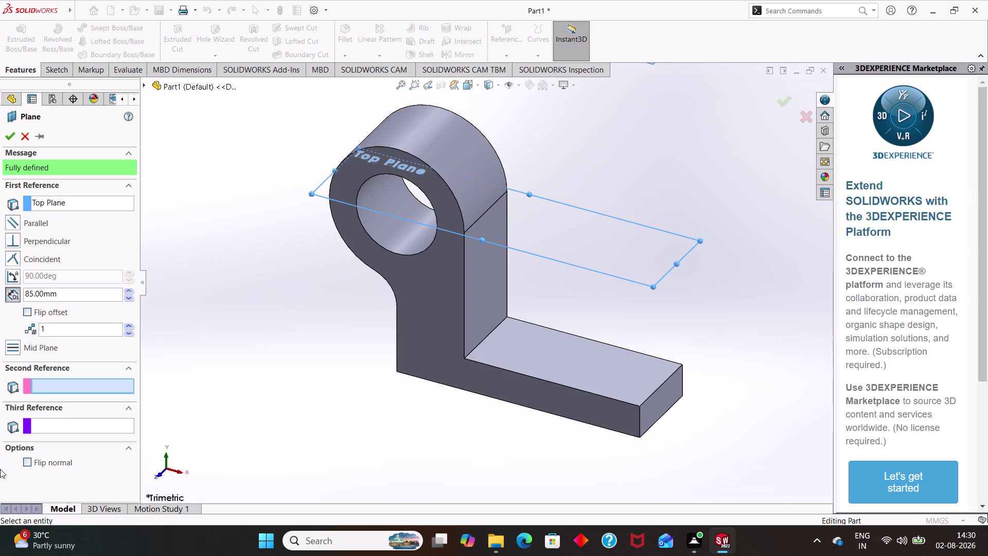
Try the Mid Plane option for the new reference plane.
click(97, 425)
click(93, 385)
scroll(down, 3)
scroll(down, 3)
scroll(up, 3)
click(10, 346)
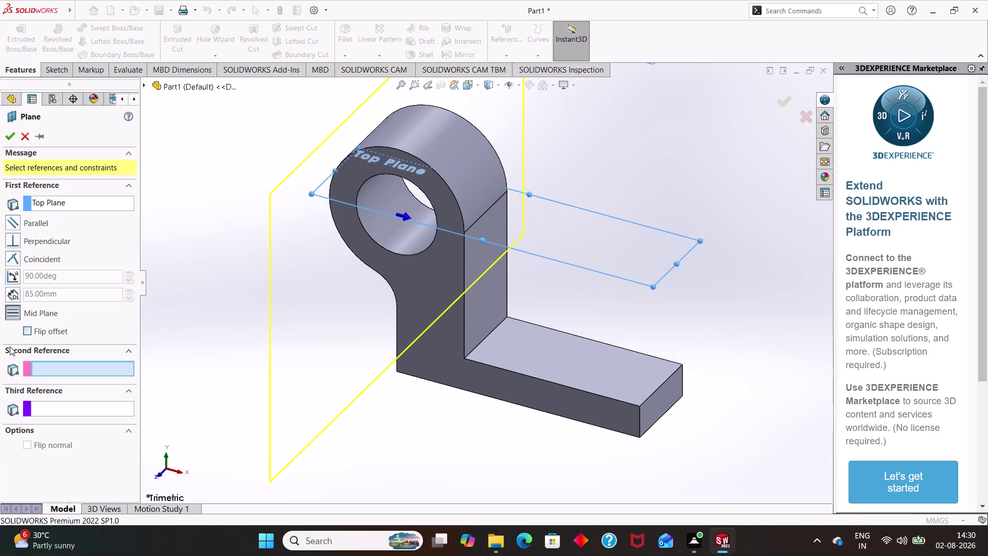
Cancel the plane and return to the FeatureManager tree.
click(88, 321)
click(24, 134)
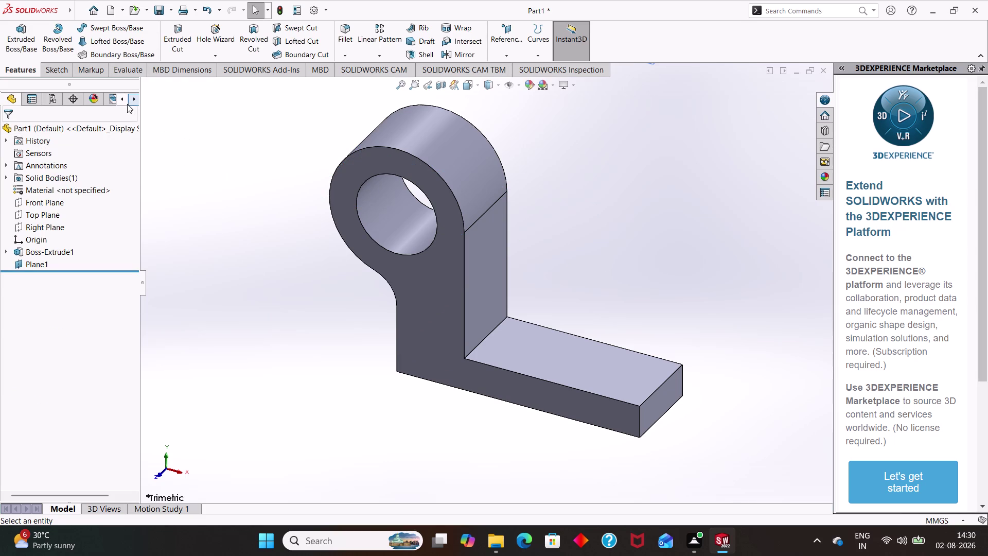
click(59, 210)
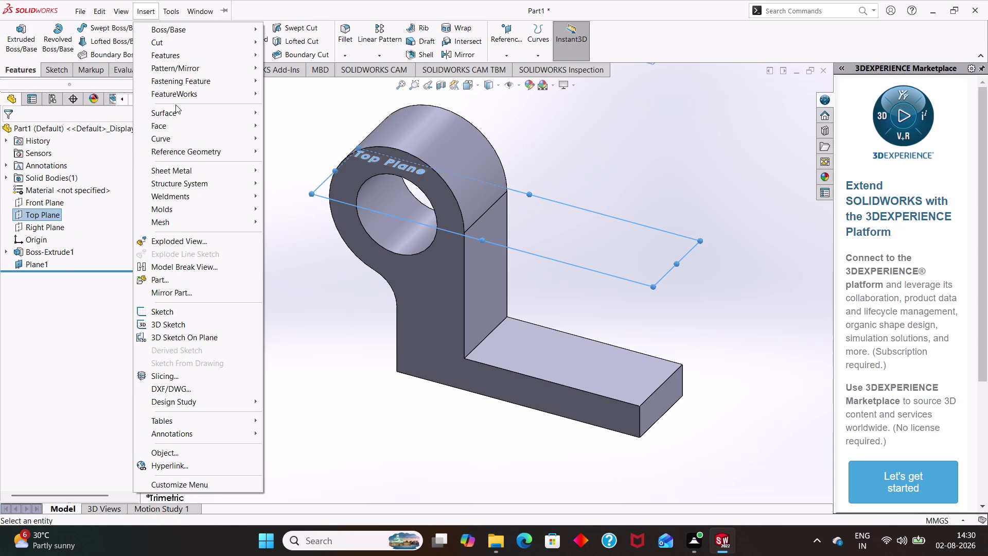
click(192, 150)
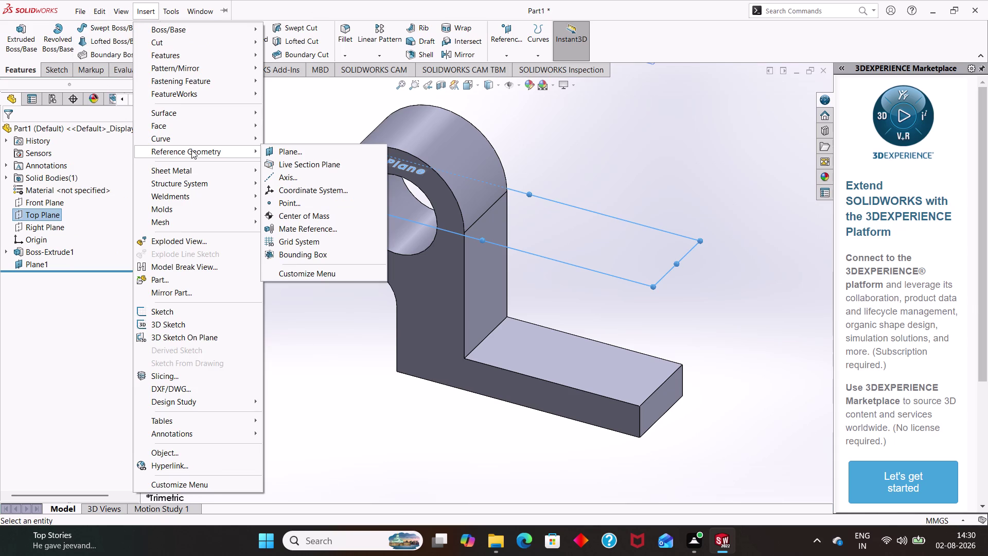
click(287, 149)
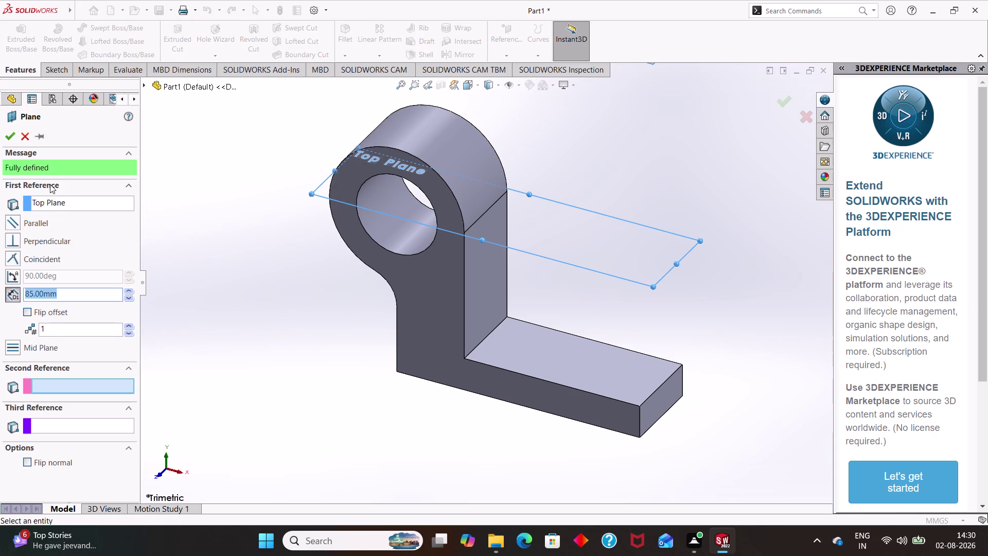
click(51, 203)
click(79, 202)
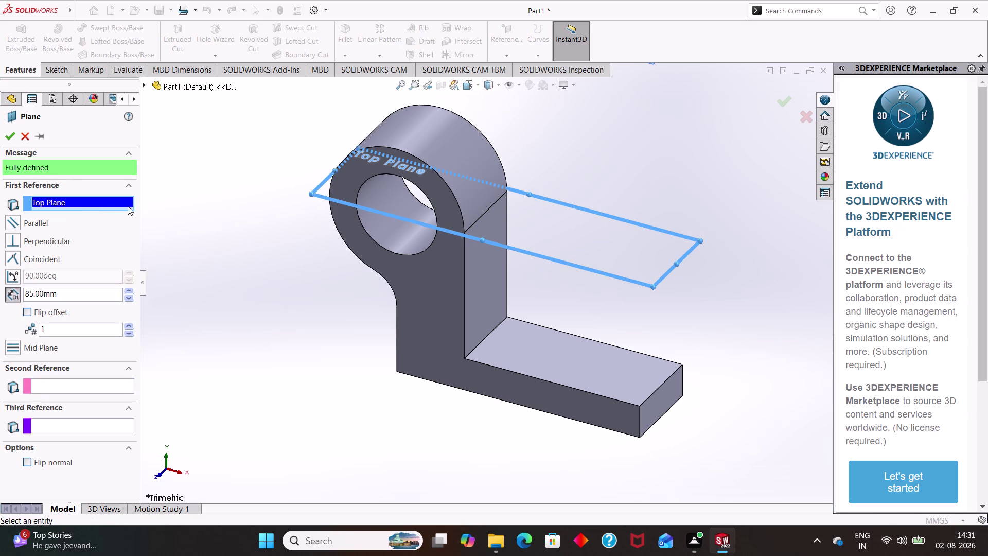
click(125, 212)
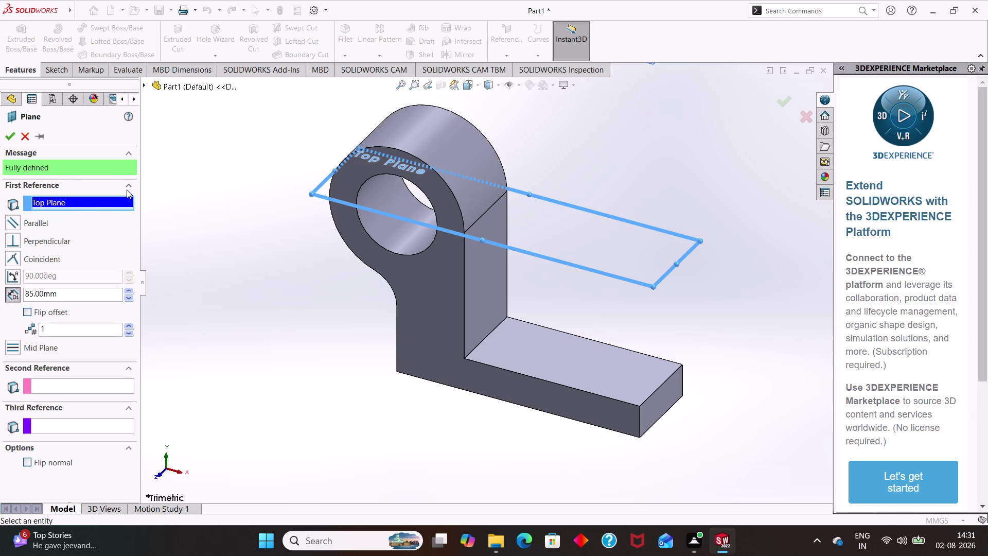
click(127, 190)
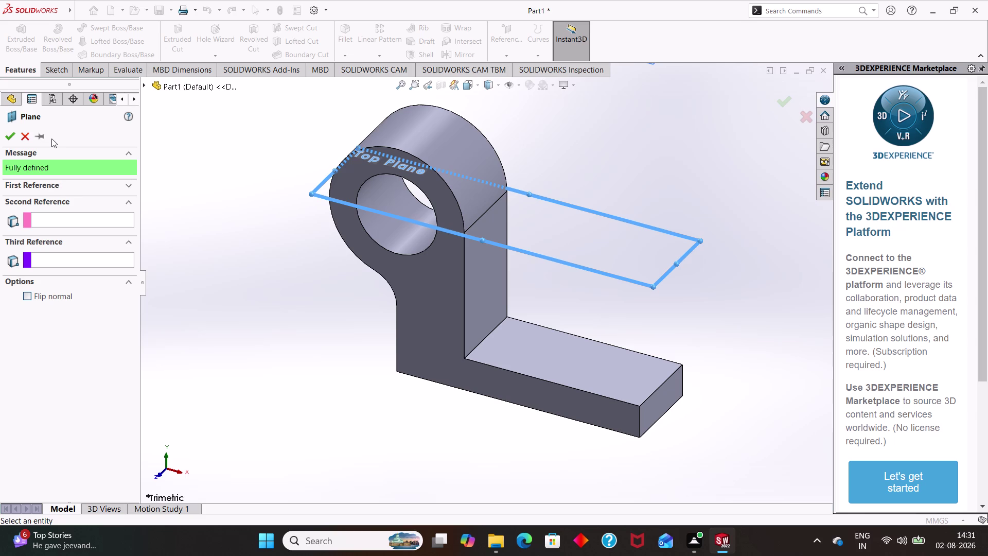
key(ctrl+z)
key(ctrl+z)
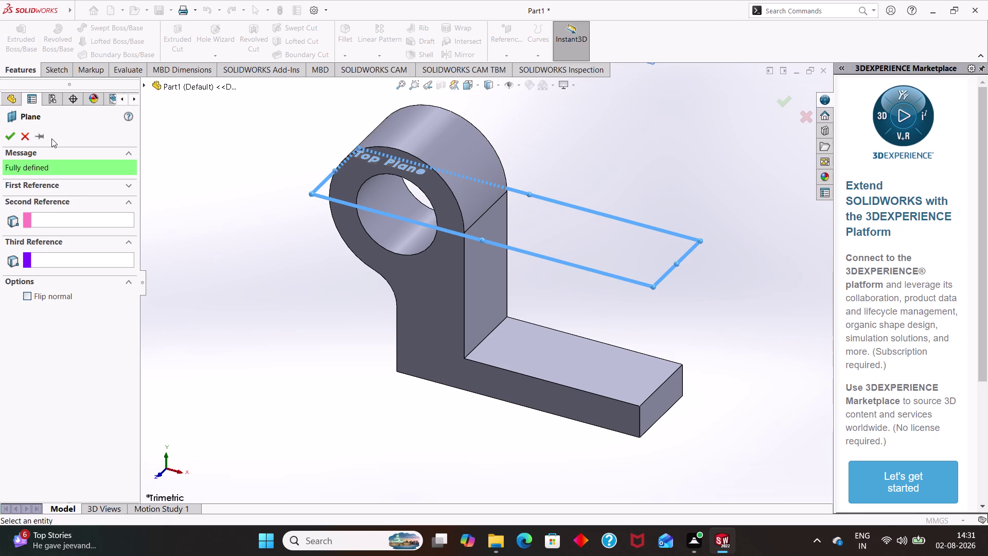
click(43, 138)
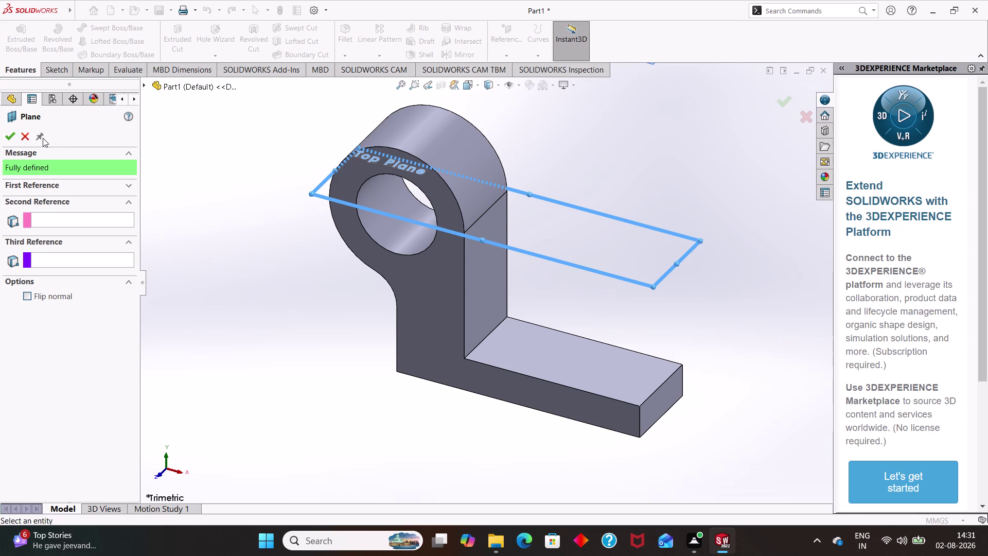
click(42, 138)
click(20, 135)
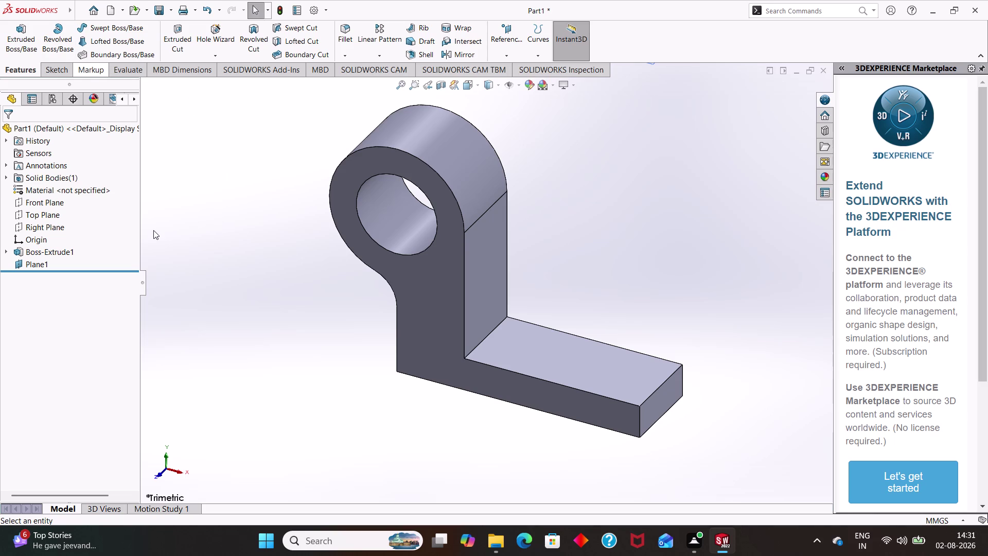
click(45, 211)
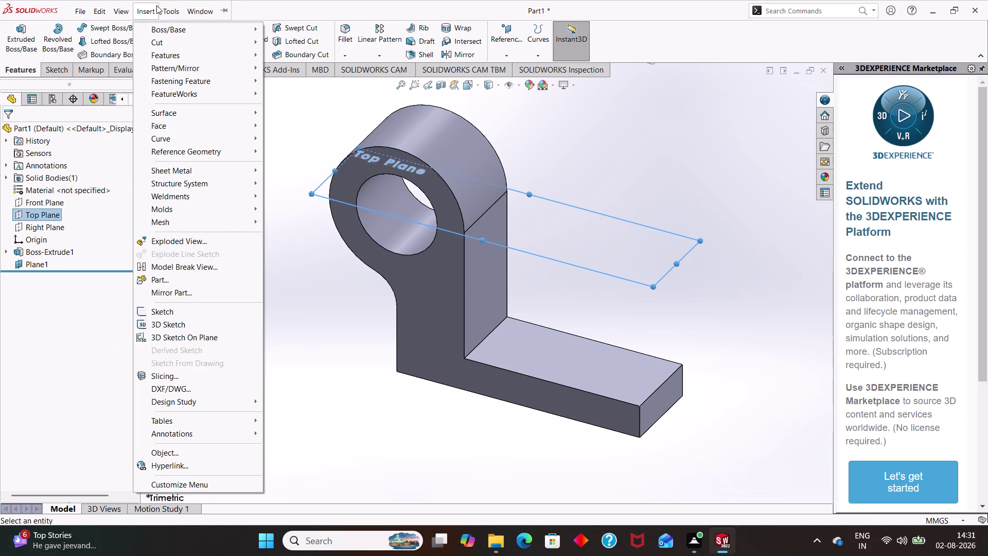
Start a new reference plane off Top Plane and step its offset down to 75 mm.
click(149, 10)
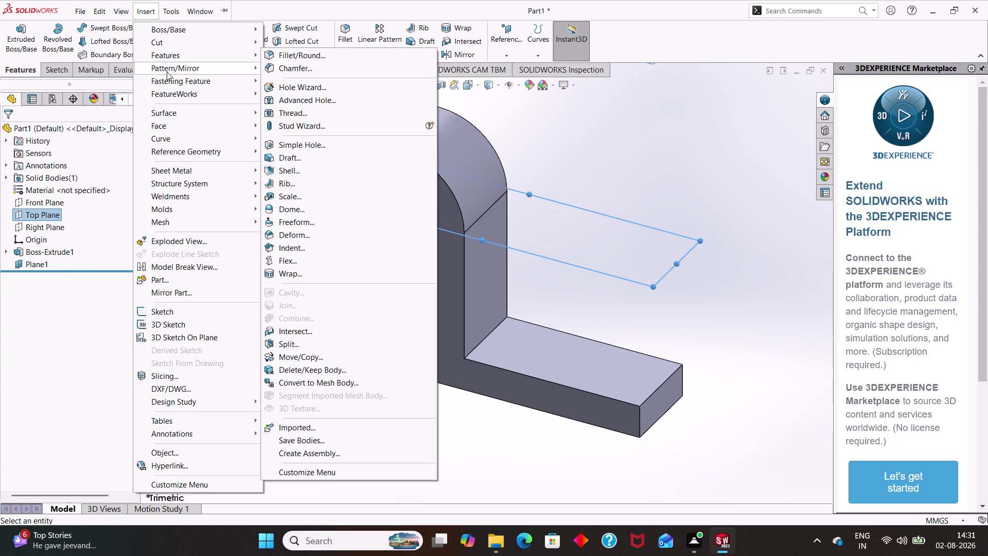
click(180, 153)
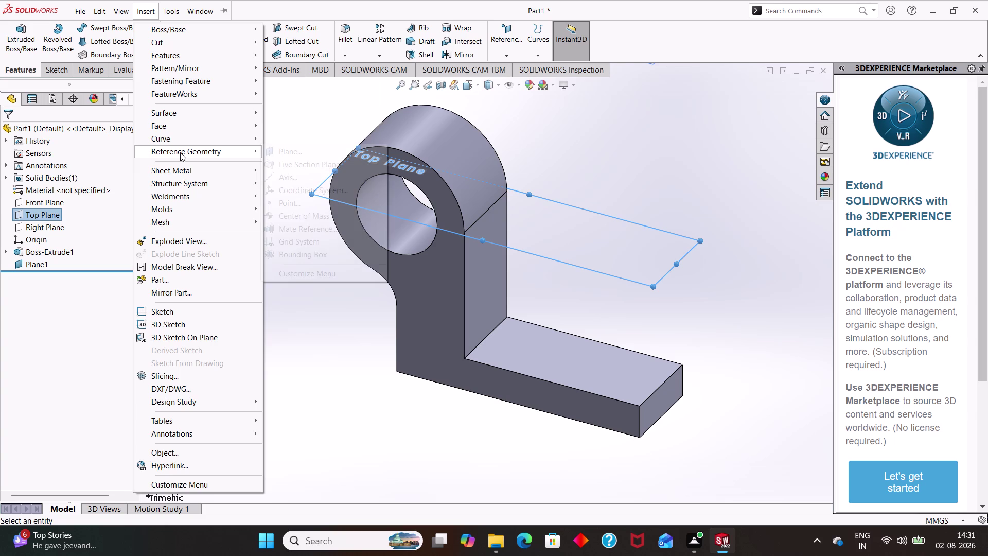
click(218, 151)
click(289, 149)
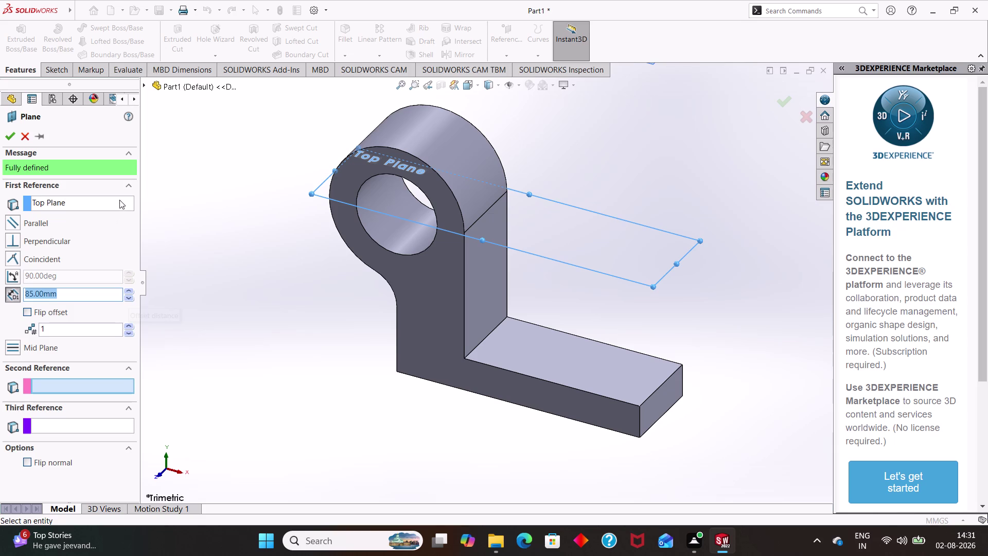
click(128, 300)
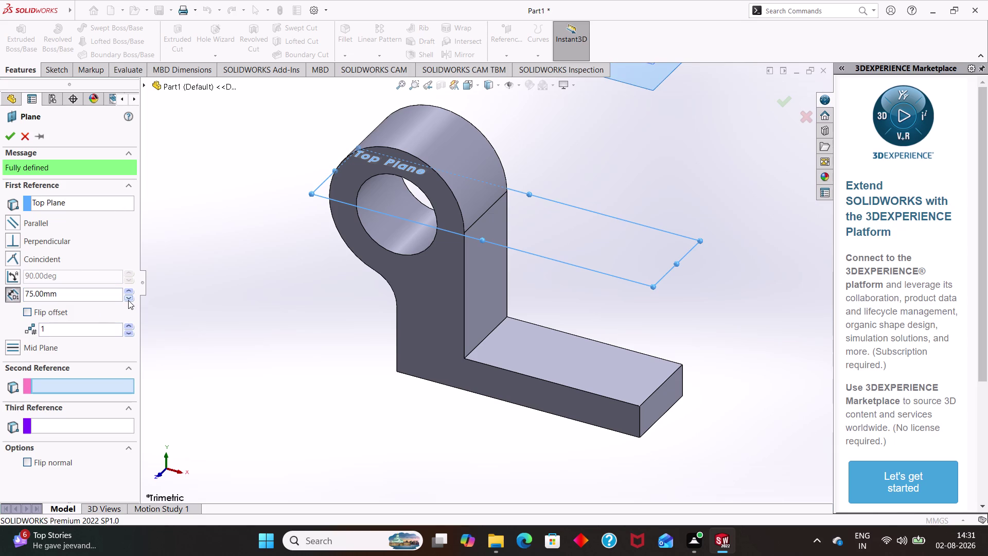
Step the plane offset down to 5 mm and select the distance value.
click(128, 300)
click(128, 300)
triple_click(128, 300)
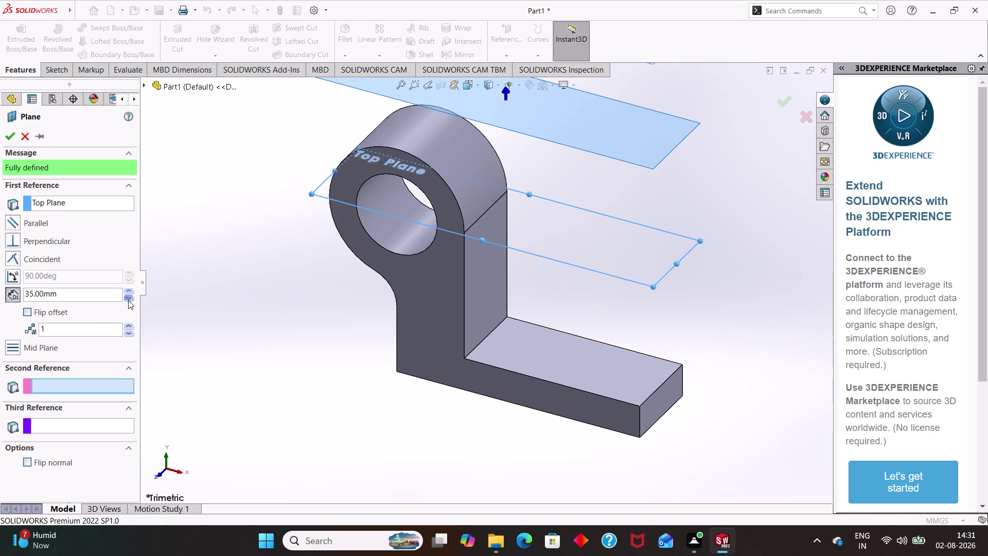
triple_click(128, 300)
triple_click(128, 300)
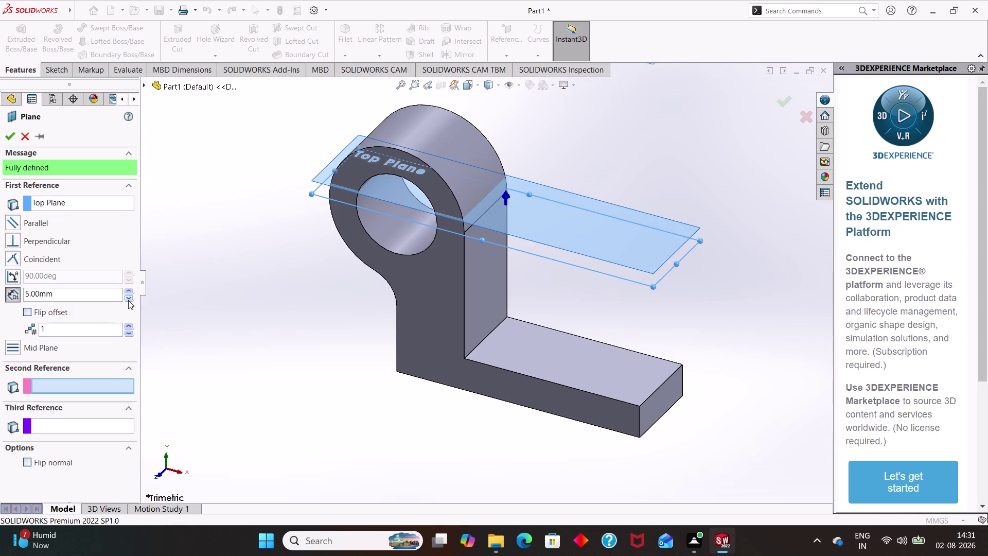
click(128, 300)
click(128, 299)
click(11, 293)
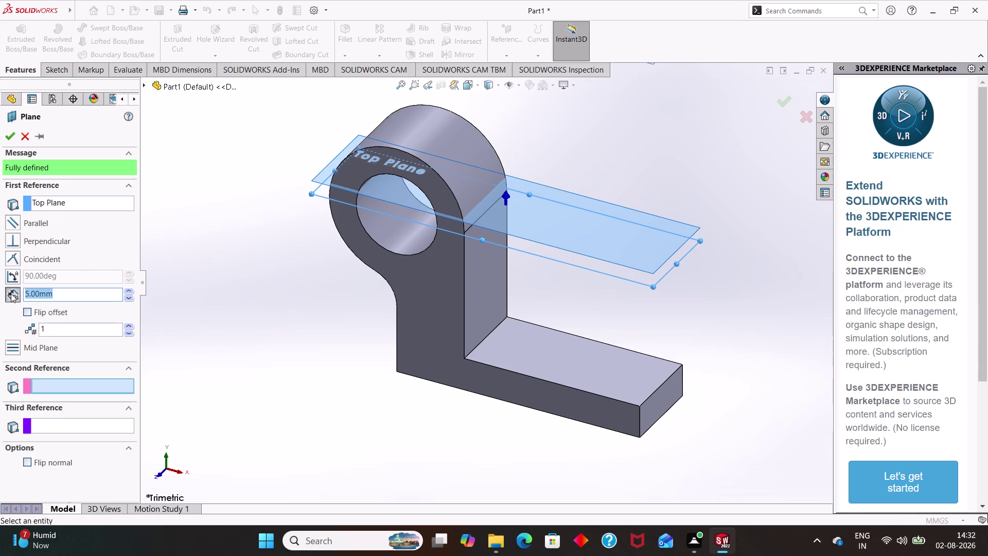
click(129, 299)
triple_click(129, 290)
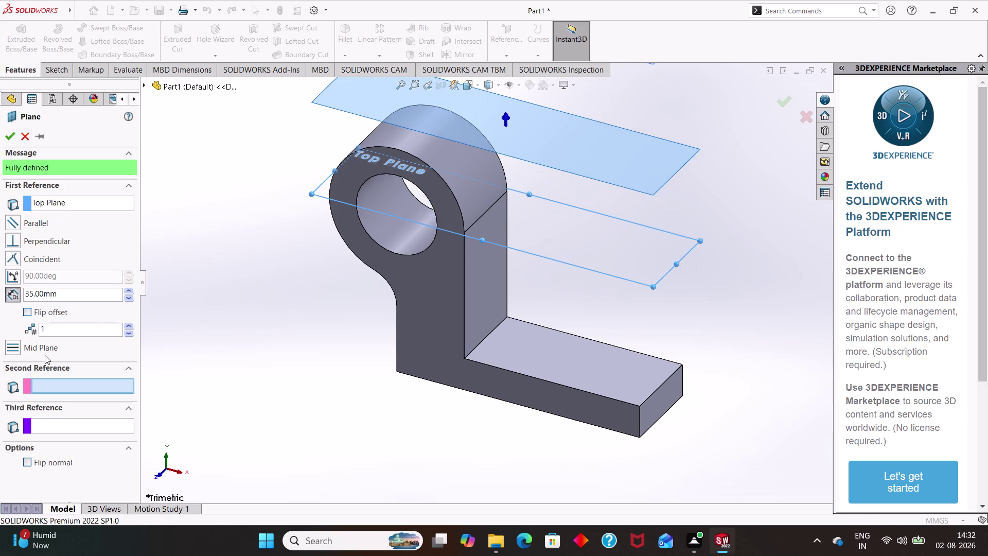
Flip the offset, raise it to 65 mm and accept Plane2.
click(25, 313)
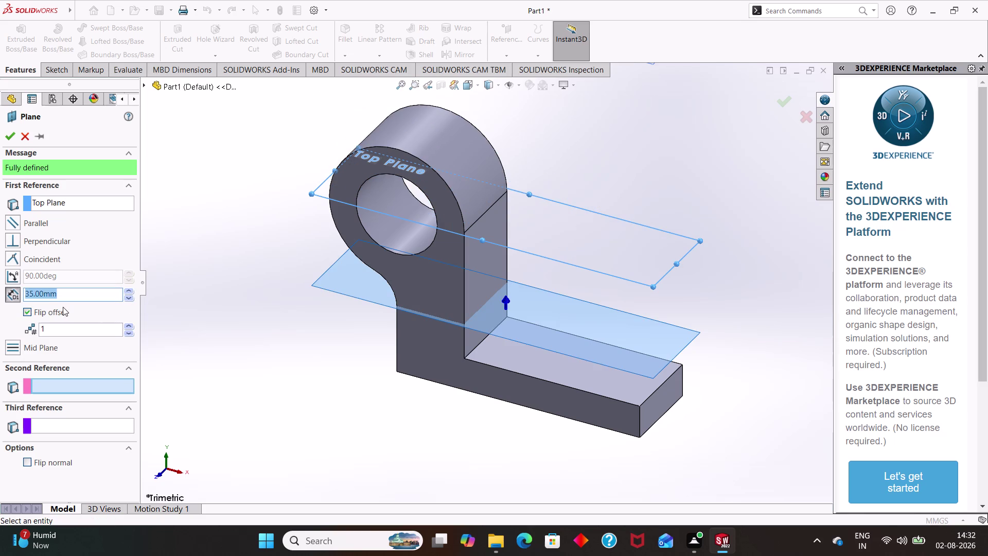
click(130, 301)
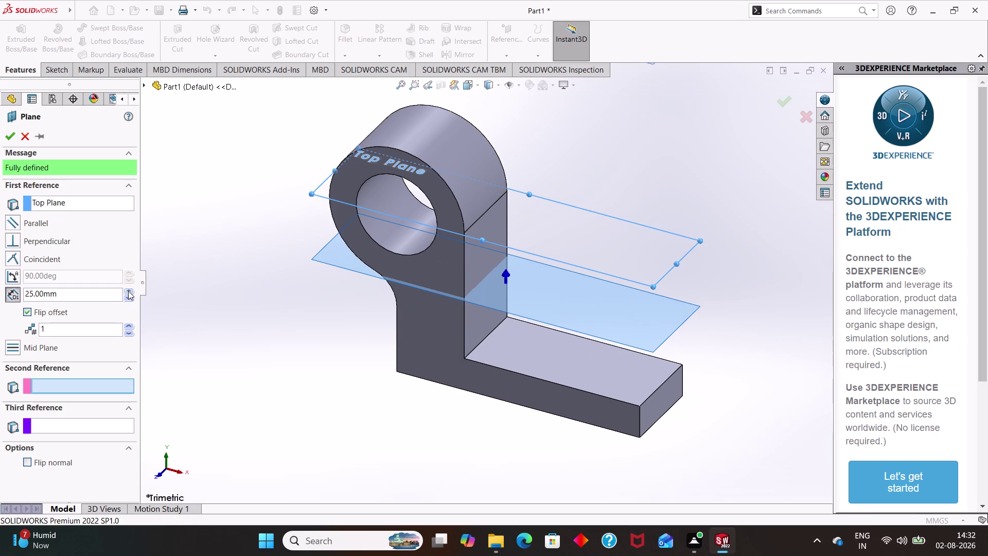
click(128, 291)
click(128, 290)
click(128, 291)
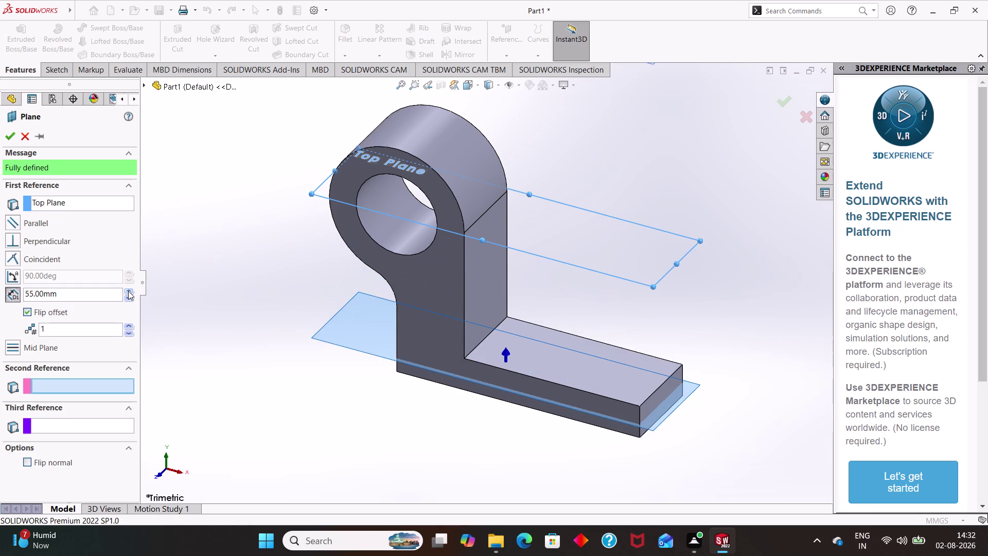
click(128, 291)
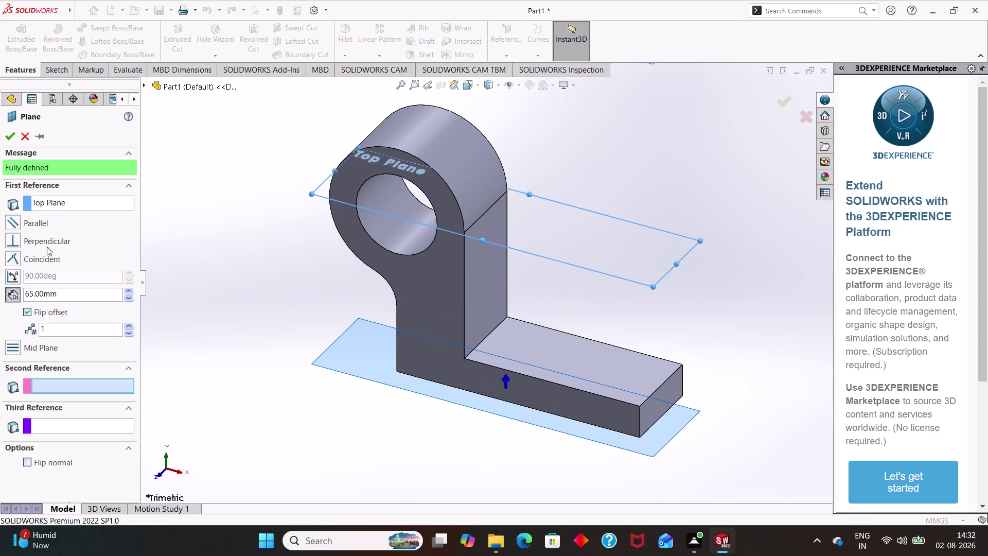
click(7, 133)
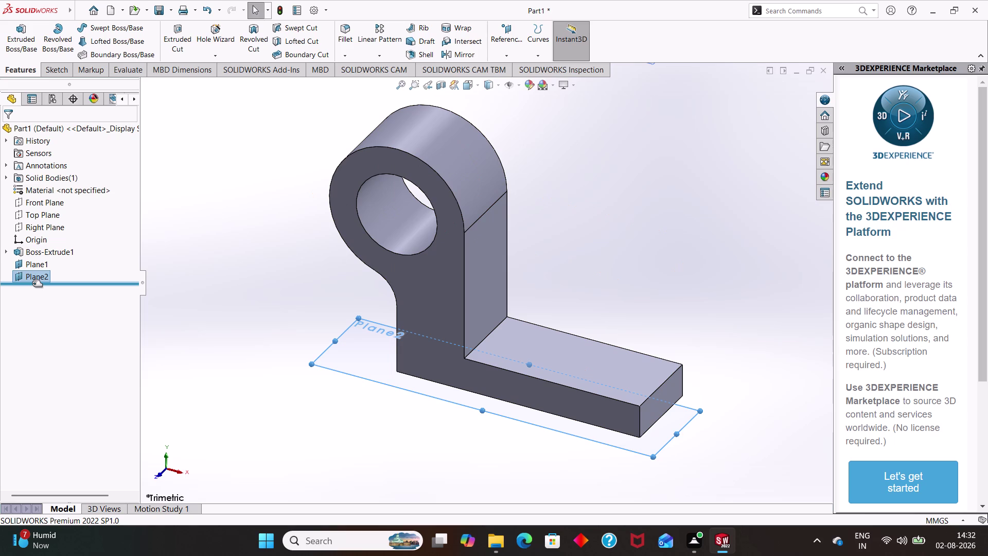
click(32, 283)
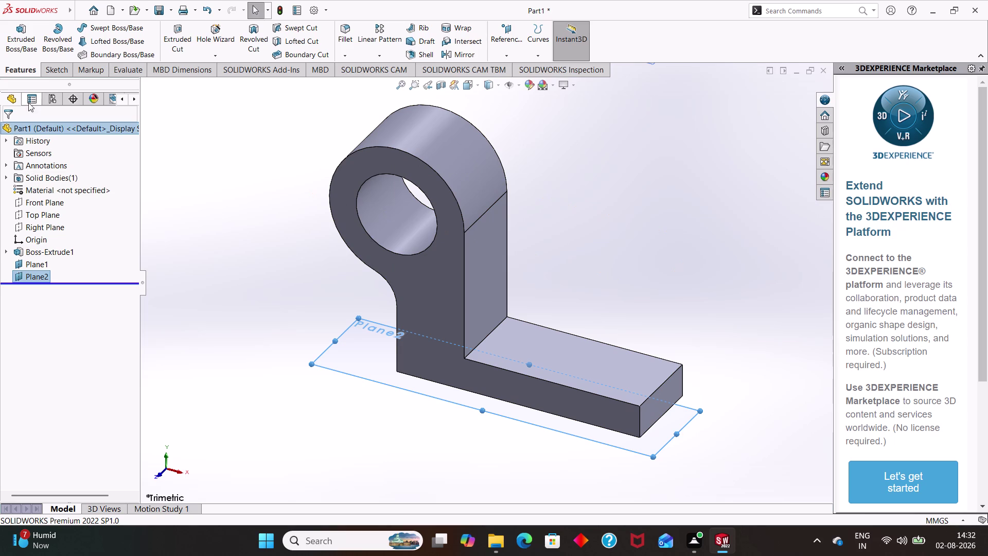
Open Sketch3 on Plane2 and pick the Line tool.
click(55, 69)
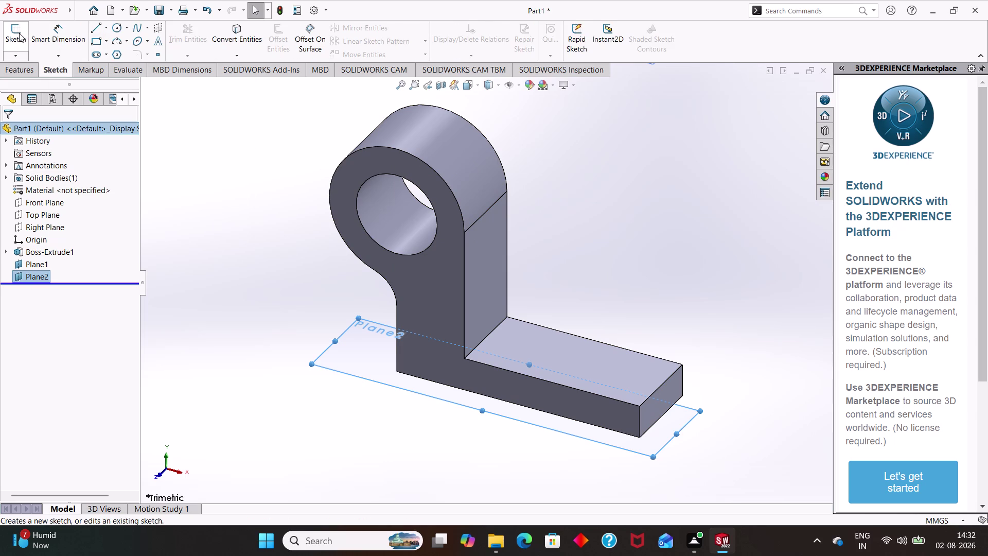
click(20, 33)
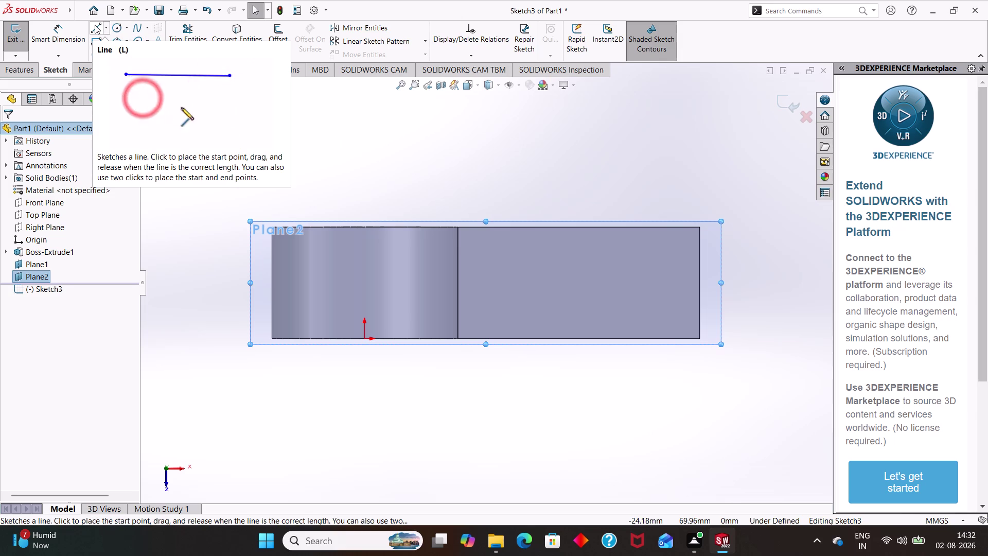
click(94, 25)
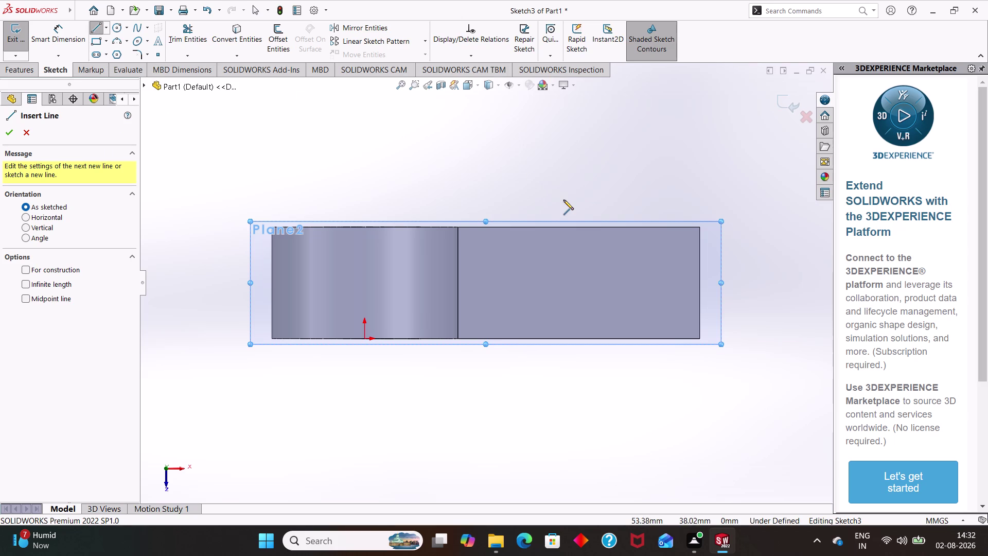
Draw a short vertical line up from the top edge and orbit to inspect it.
drag(568, 227, 568, 224)
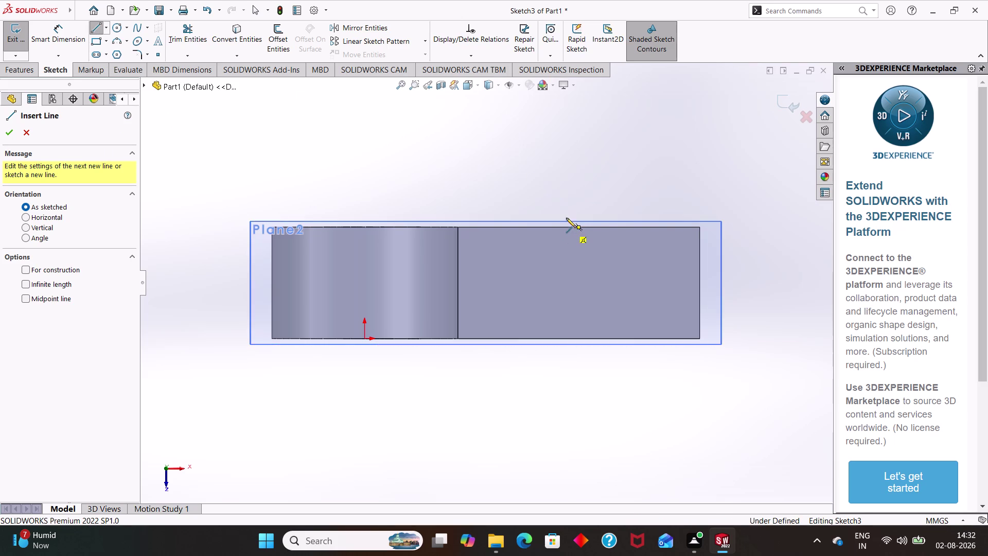
drag(568, 225, 568, 151)
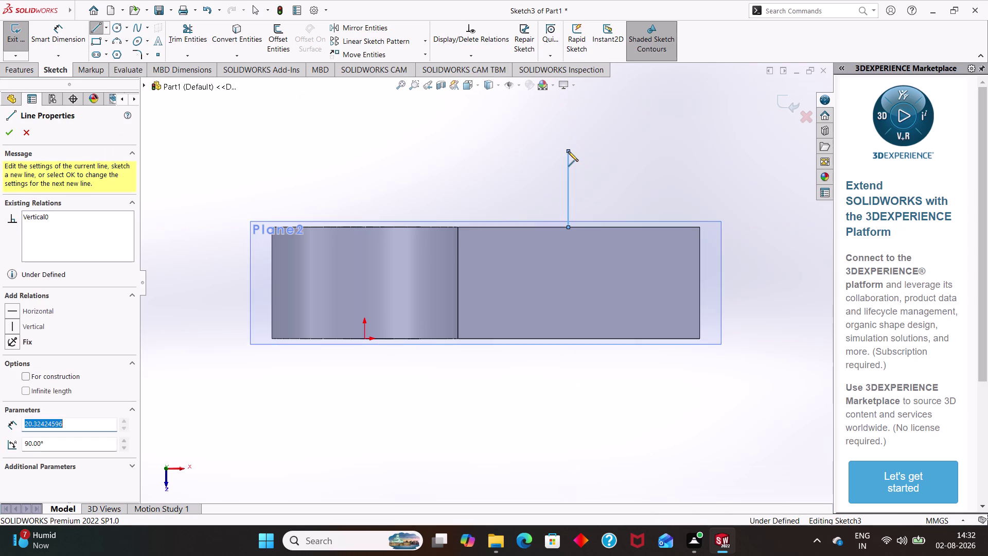
click(568, 151)
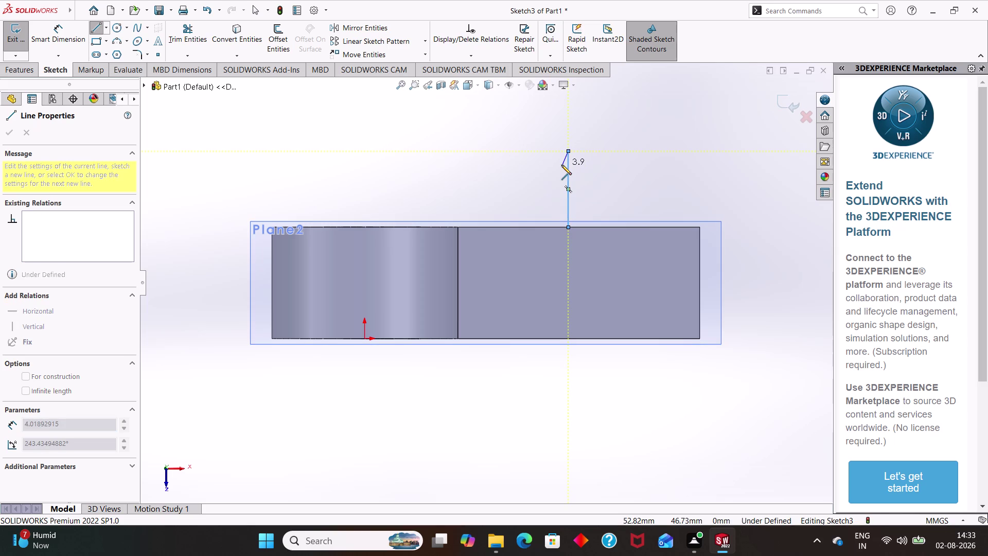
key(Escape)
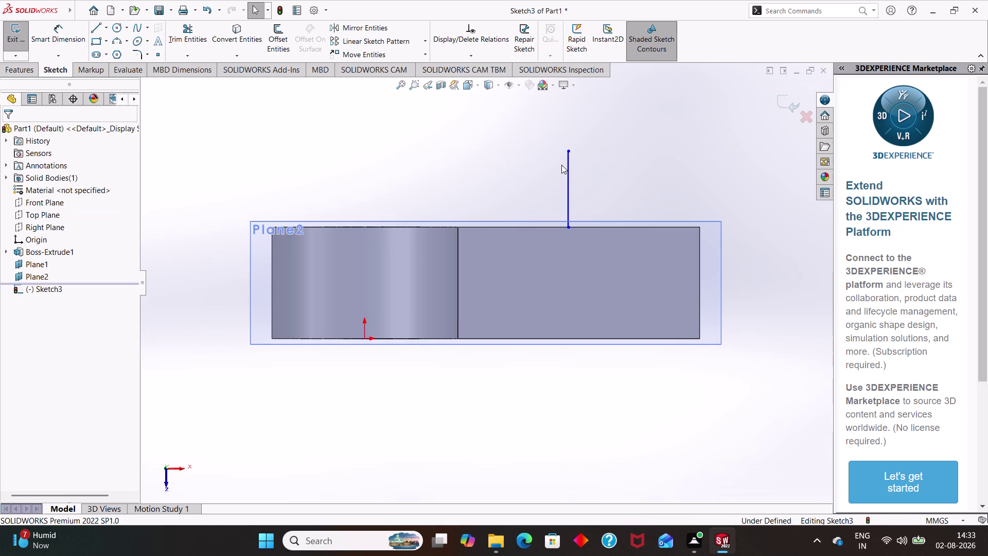
middle_drag(561, 165, 561, 273)
middle_drag(559, 250, 576, 152)
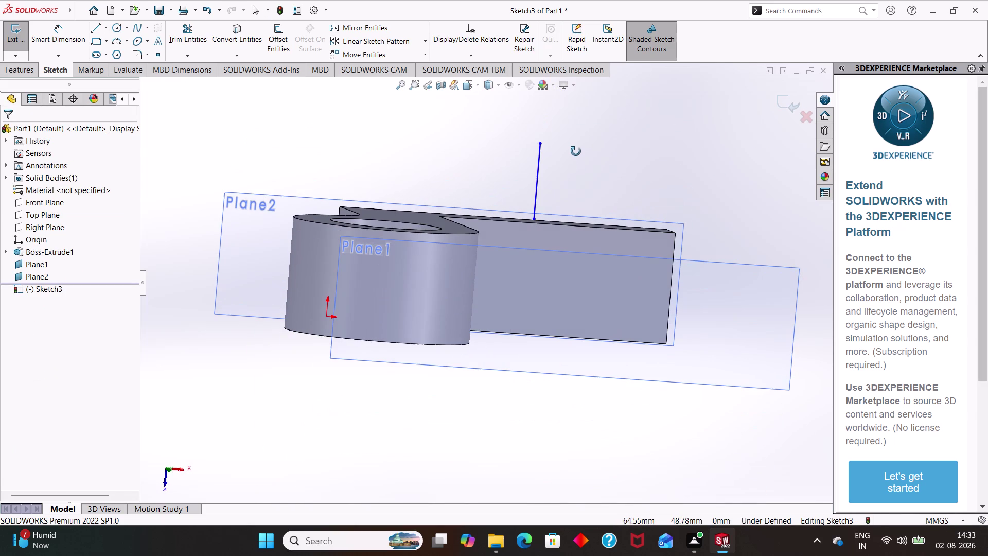
middle_drag(576, 151, 554, 282)
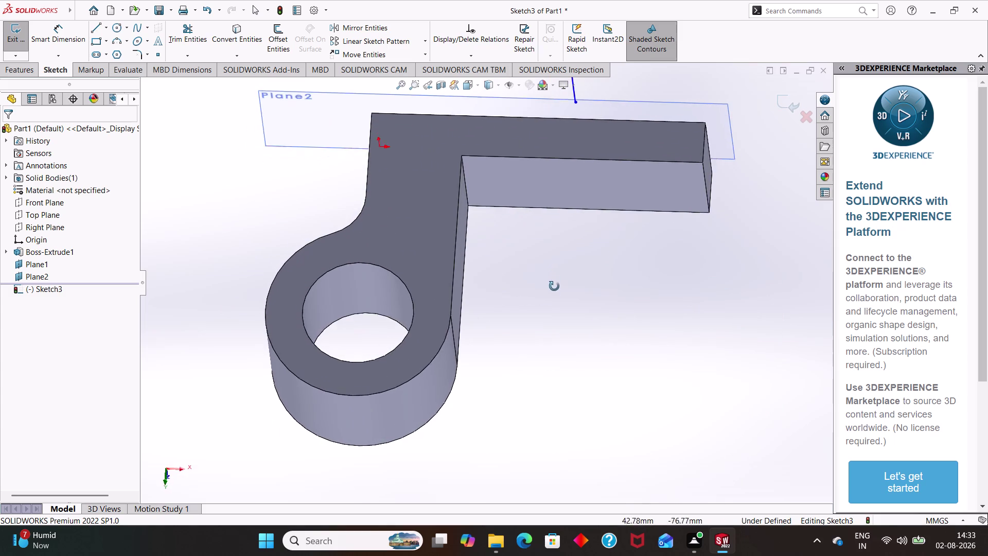
middle_drag(555, 282, 554, 310)
middle_drag(566, 157, 562, 181)
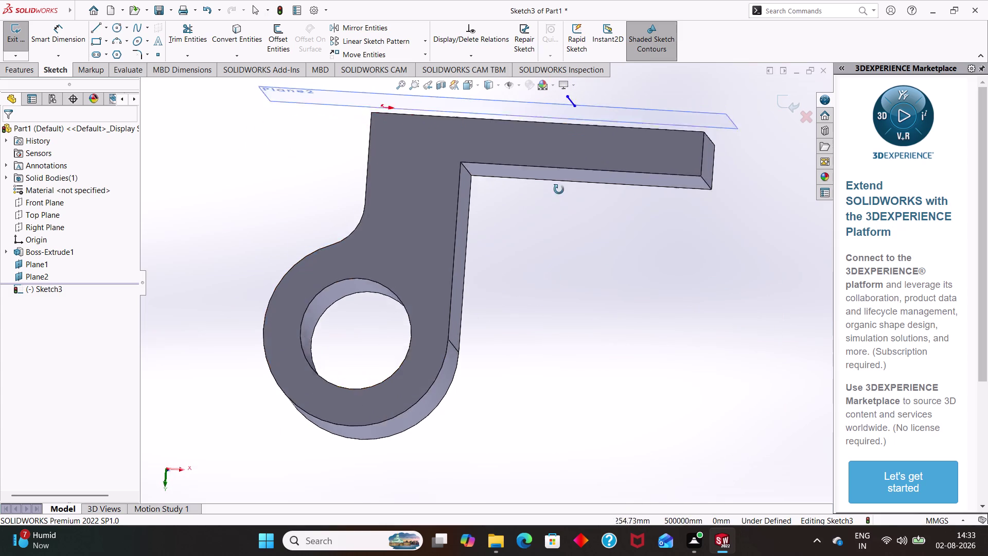
middle_drag(562, 181, 557, 219)
Undo to discard Sketch3 and remove Plane2.
key(ctrl+z)
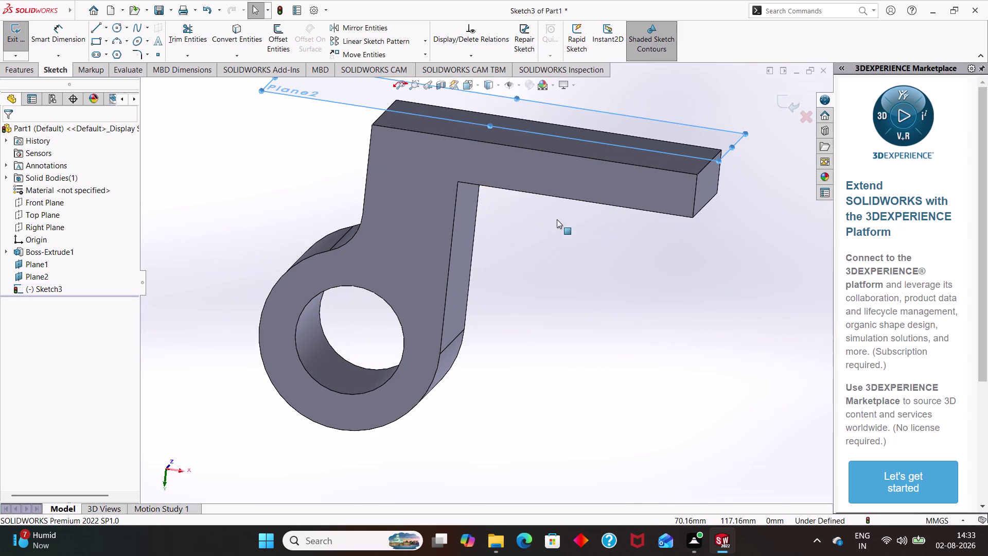
key(ctrl+z)
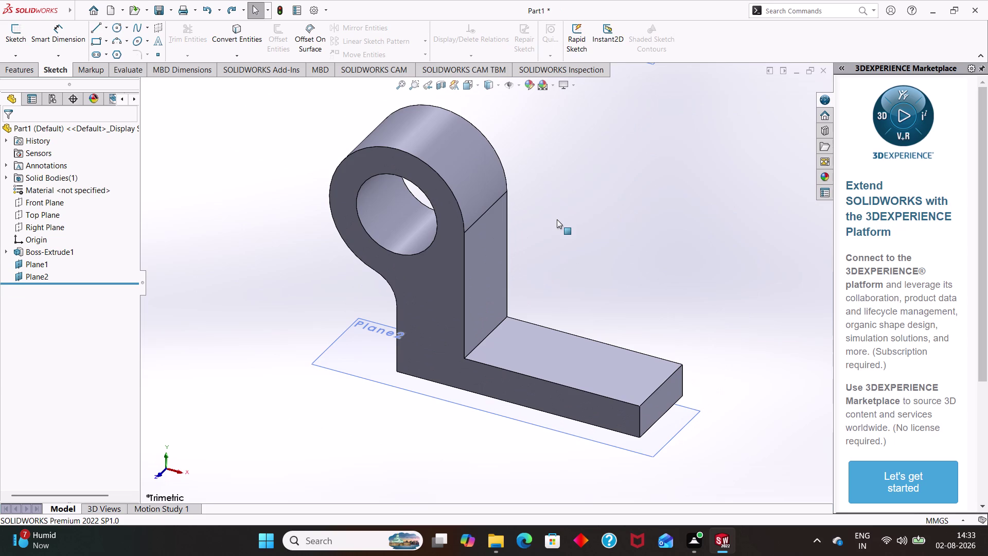
key(ctrl+z)
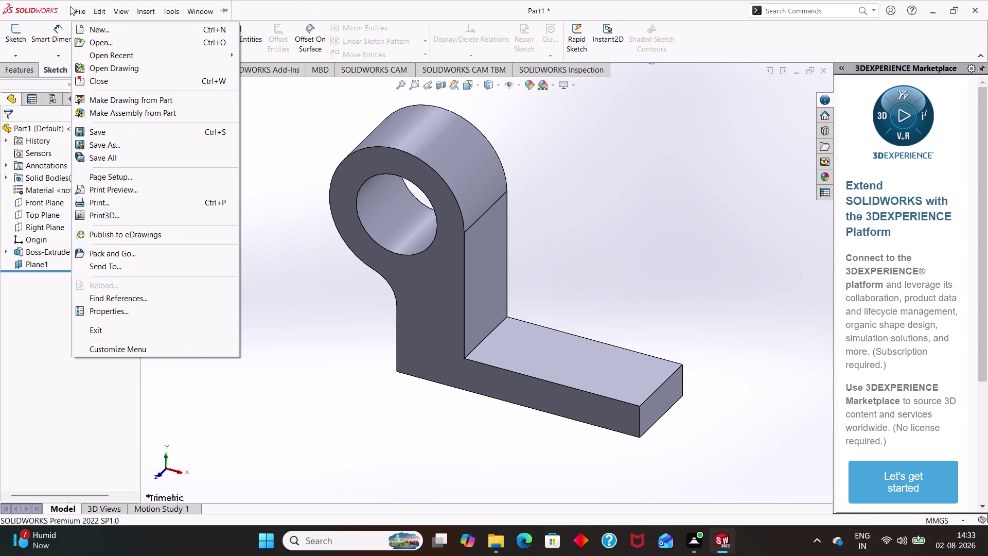
Select Top Plane as reference and start a new plane from Reference Geometry.
click(28, 212)
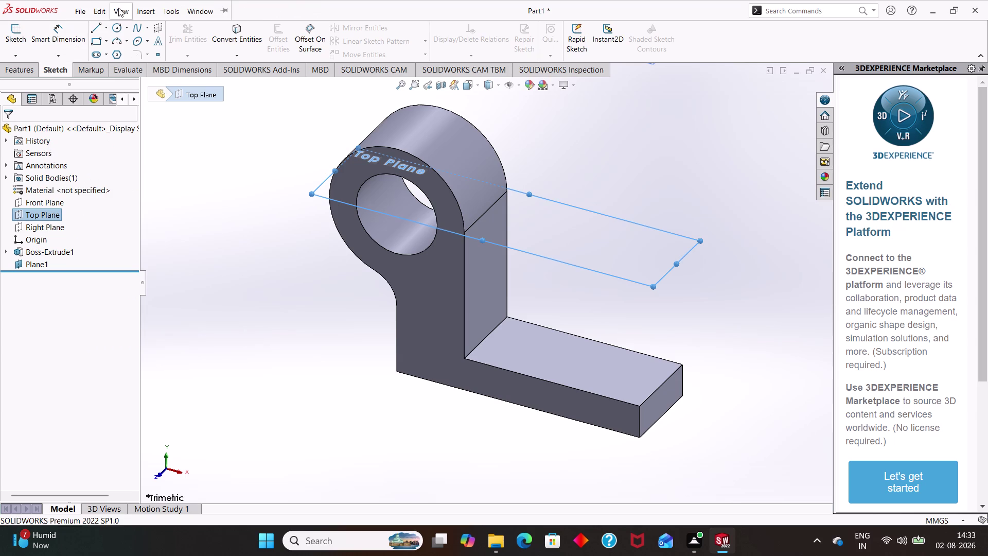
click(146, 10)
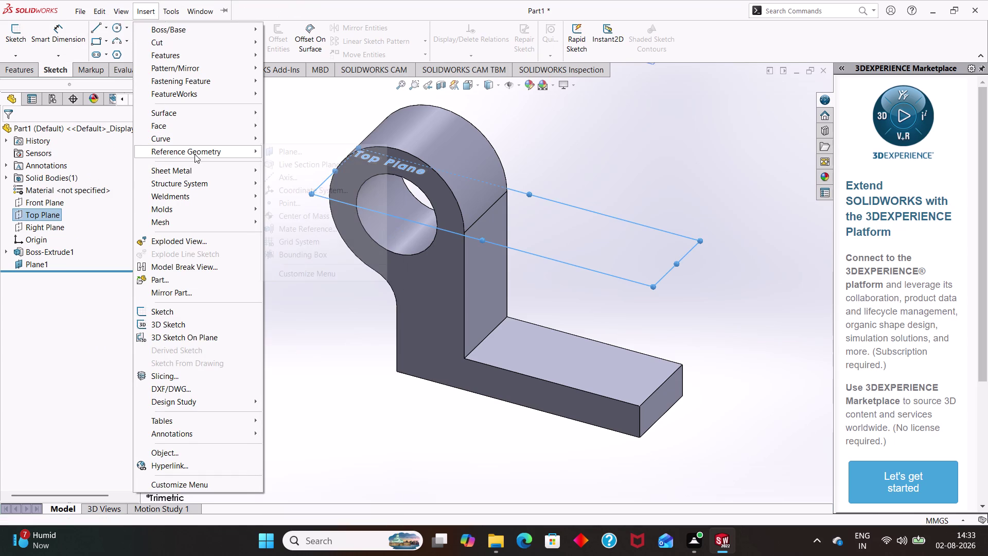
click(194, 154)
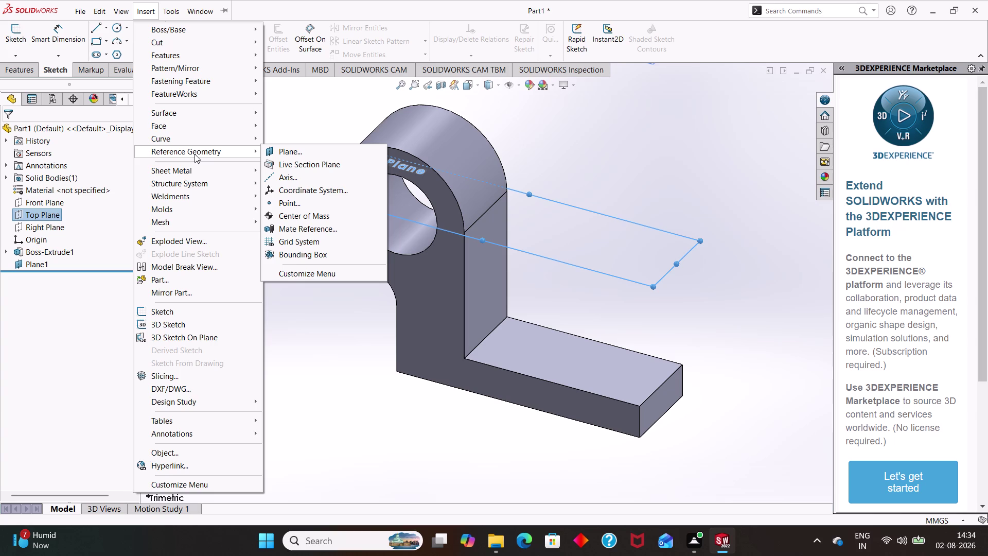
click(302, 151)
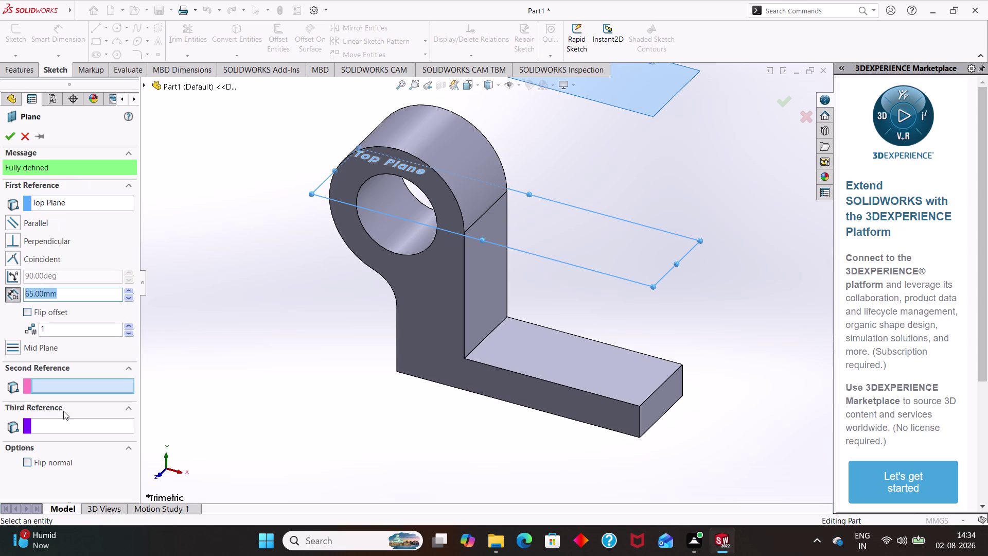
Flip the plane's normal and lower the offset from 65 mm to 5 mm.
scroll(down, 3)
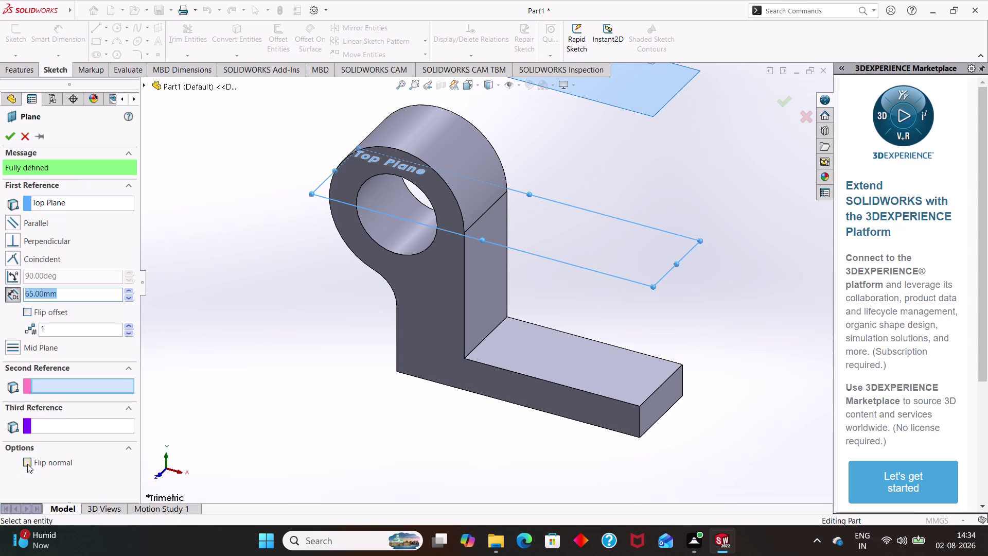
click(28, 464)
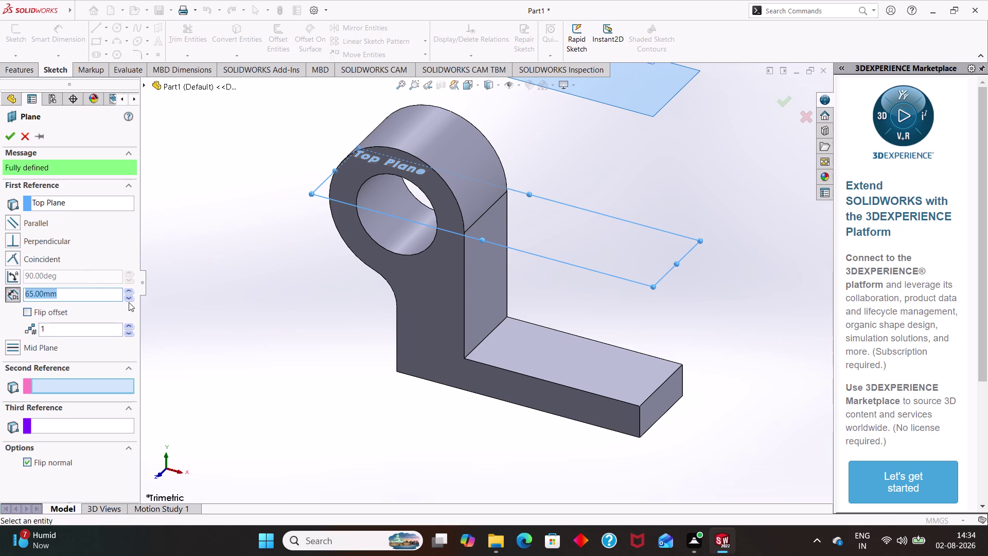
triple_click(126, 297)
triple_click(127, 297)
triple_click(127, 298)
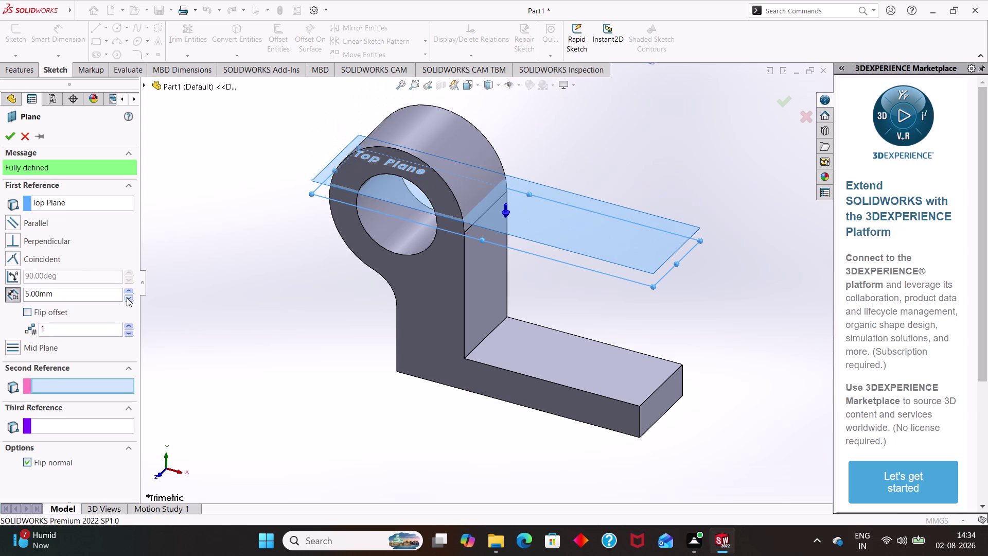
triple_click(126, 297)
click(127, 298)
Raise the plane offset to 45 mm.
drag(126, 298, 136, 356)
drag(136, 356, 128, 337)
double_click(127, 337)
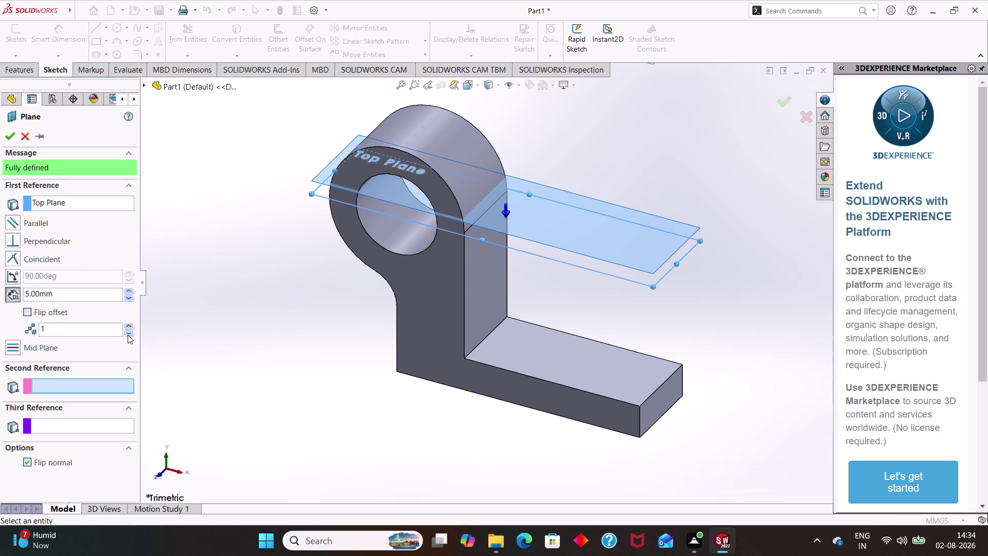
triple_click(128, 336)
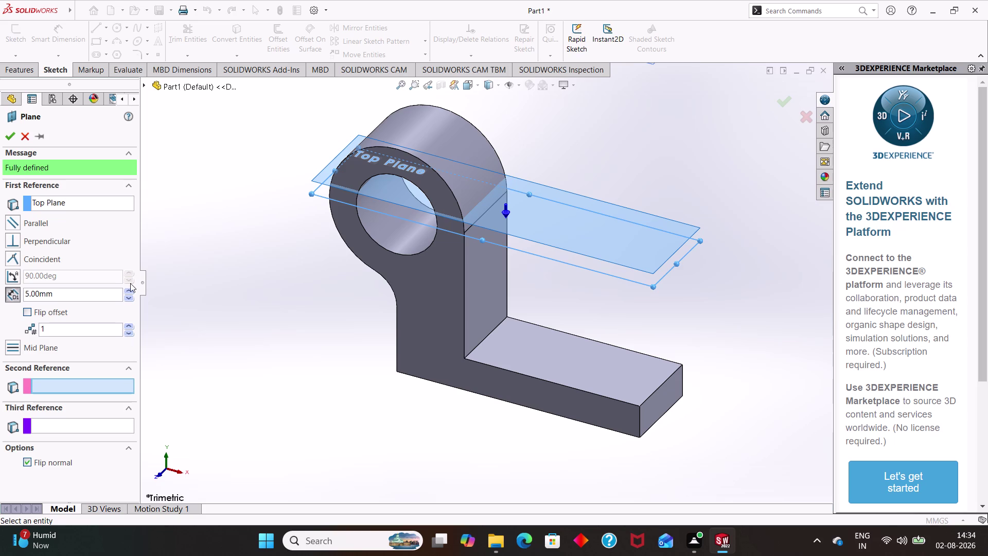
triple_click(129, 290)
click(128, 290)
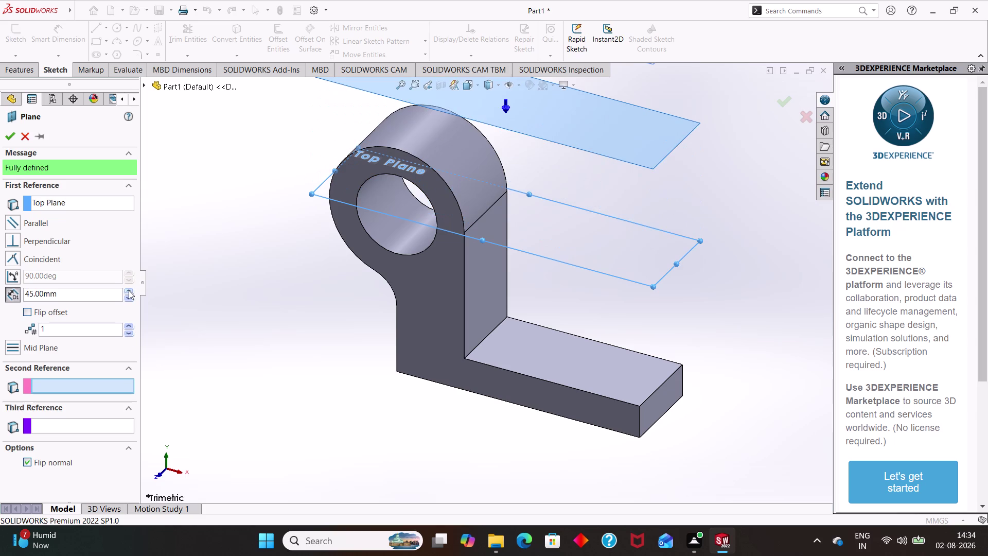
Undo repeatedly to dismiss the plane preview.
key(ctrl+z)
key(ctrl+z)
key(ctrl+z)
key(ctrl+z)
key(ctrl+z)
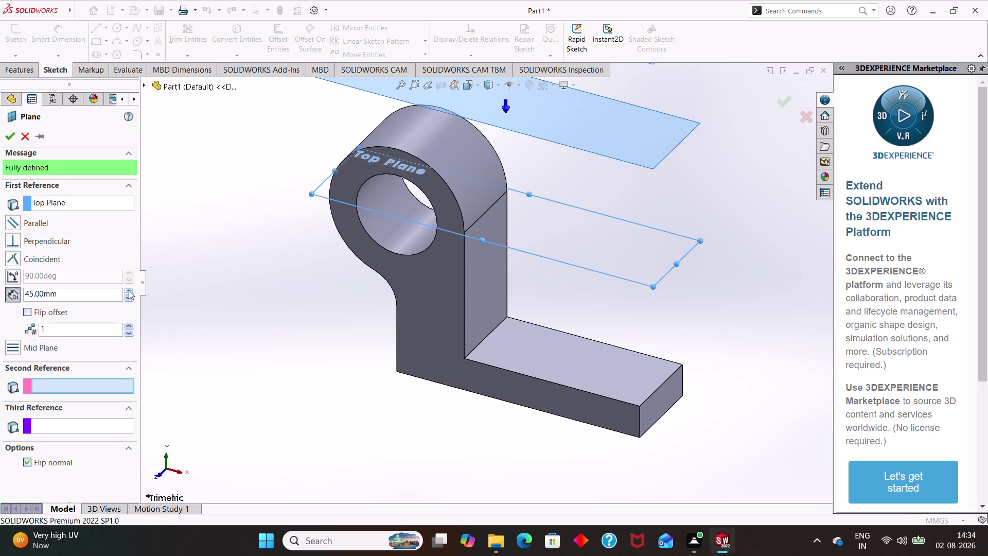
key(ctrl+z)
Pick Top Plane and show the Reference Geometry choices.
click(21, 140)
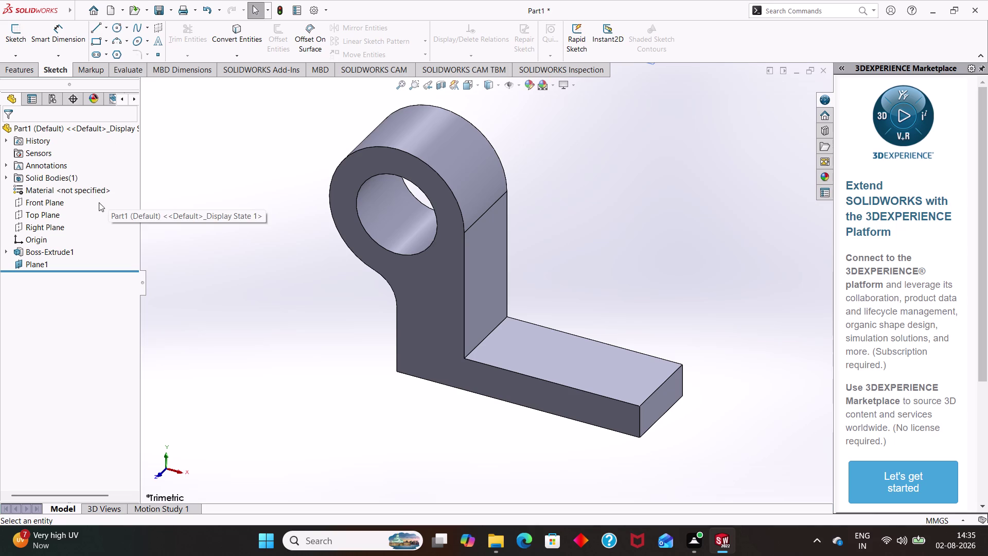
click(55, 210)
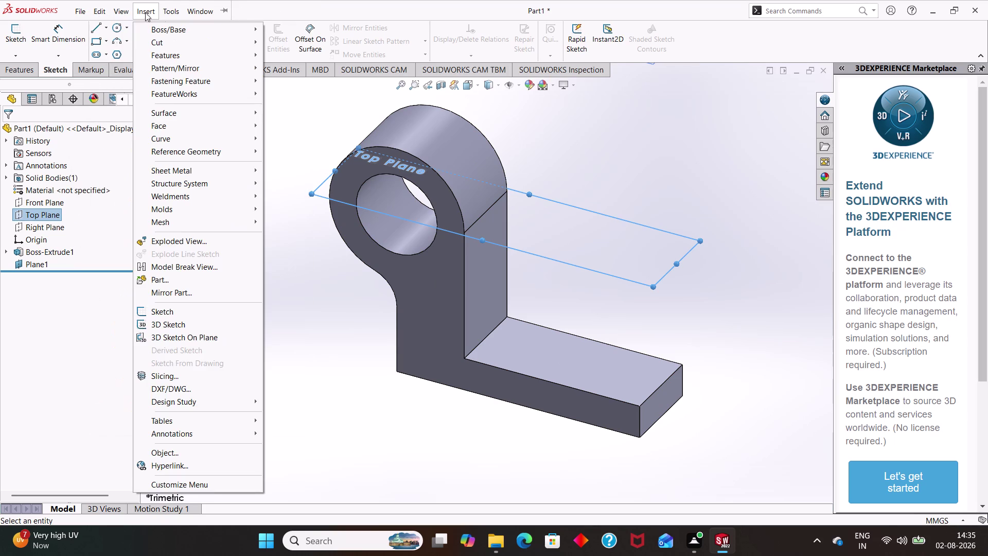
click(186, 154)
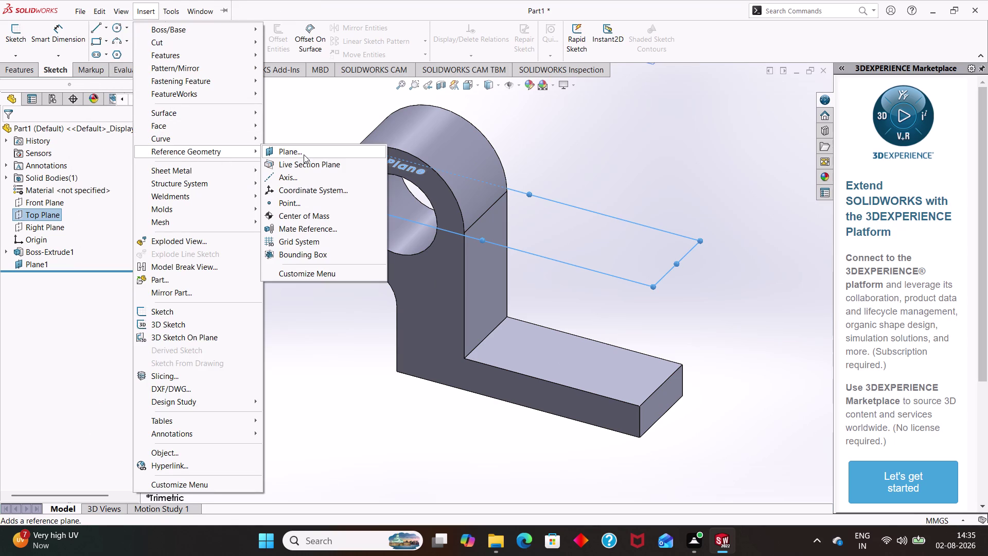
Start a new plane with Flip offset checked, settling the offset at 55 mm.
click(304, 155)
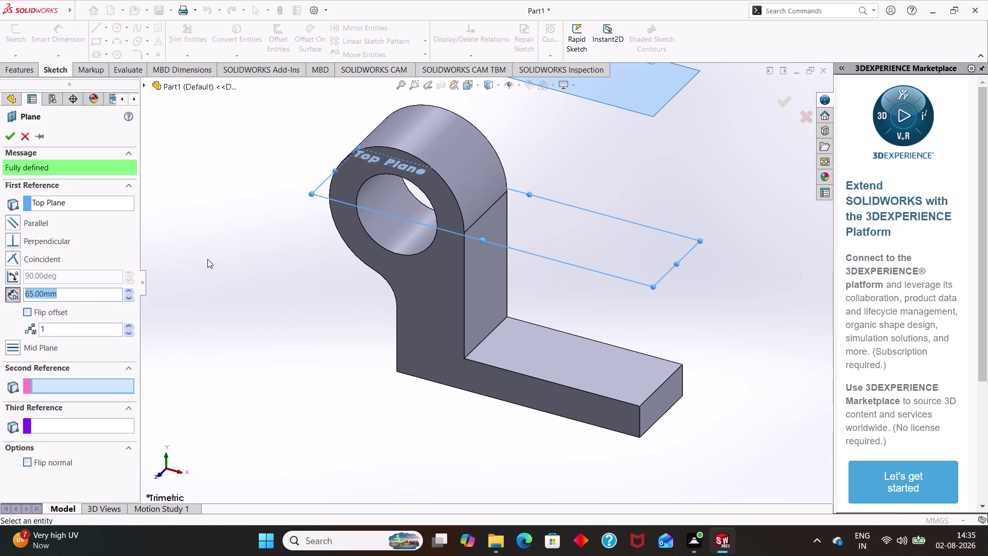
click(11, 296)
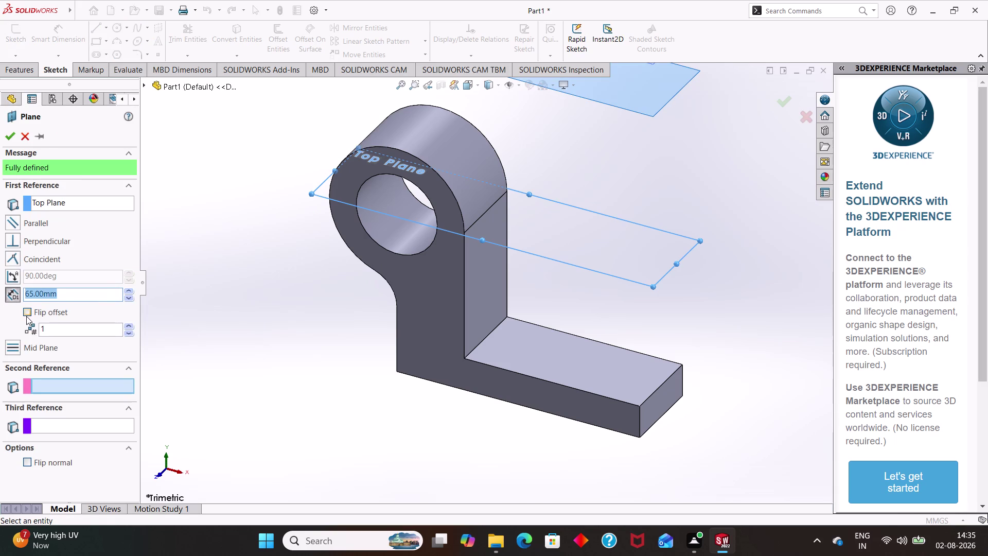
click(26, 316)
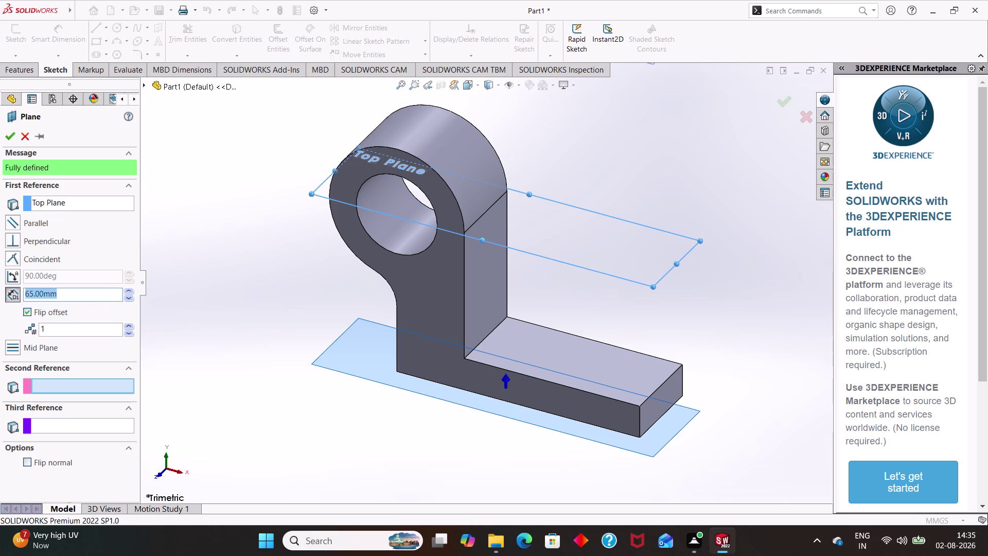
click(128, 293)
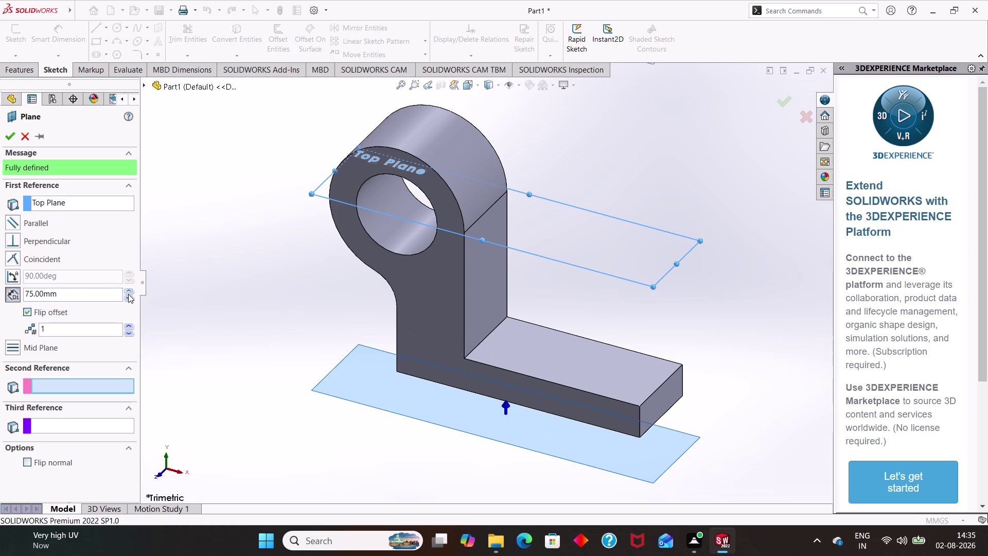
click(128, 298)
click(128, 297)
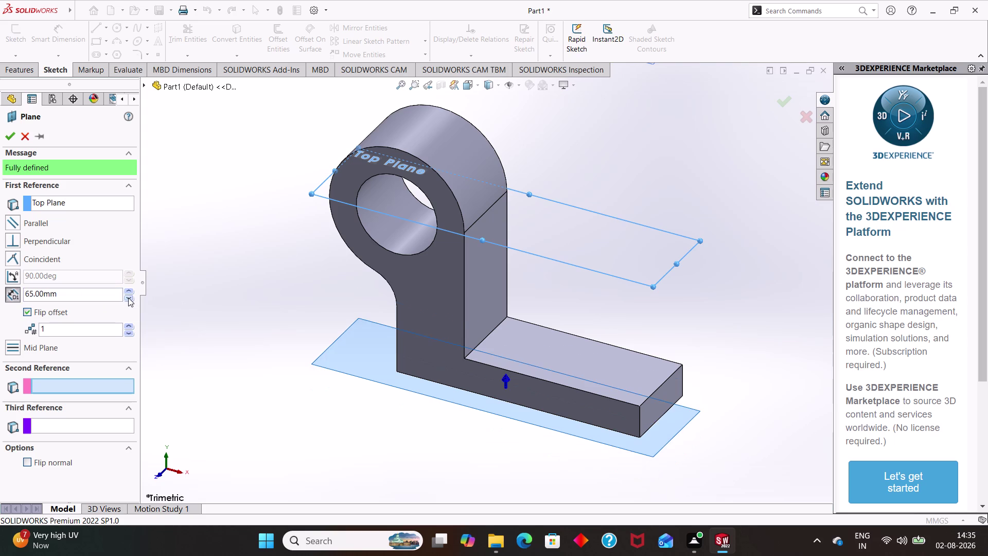
click(128, 298)
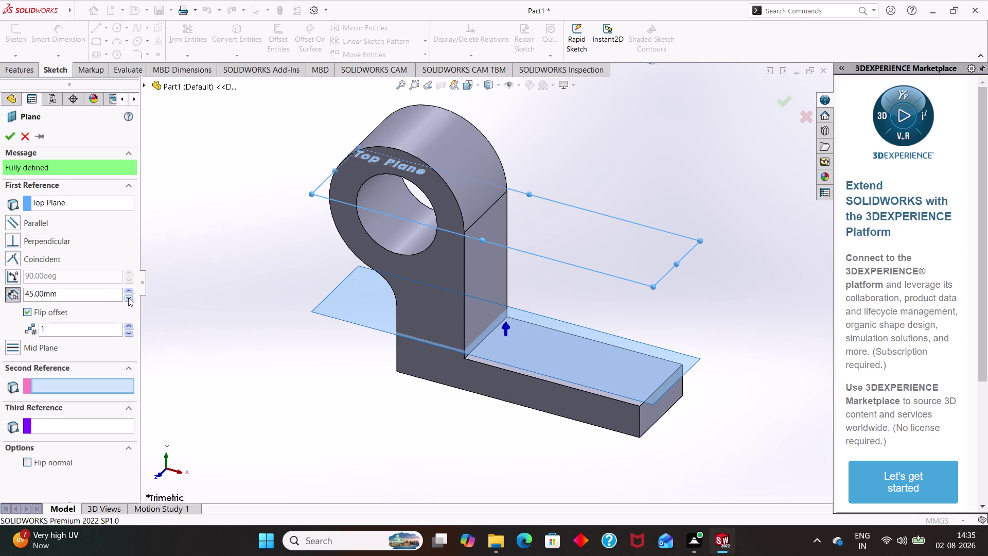
click(127, 292)
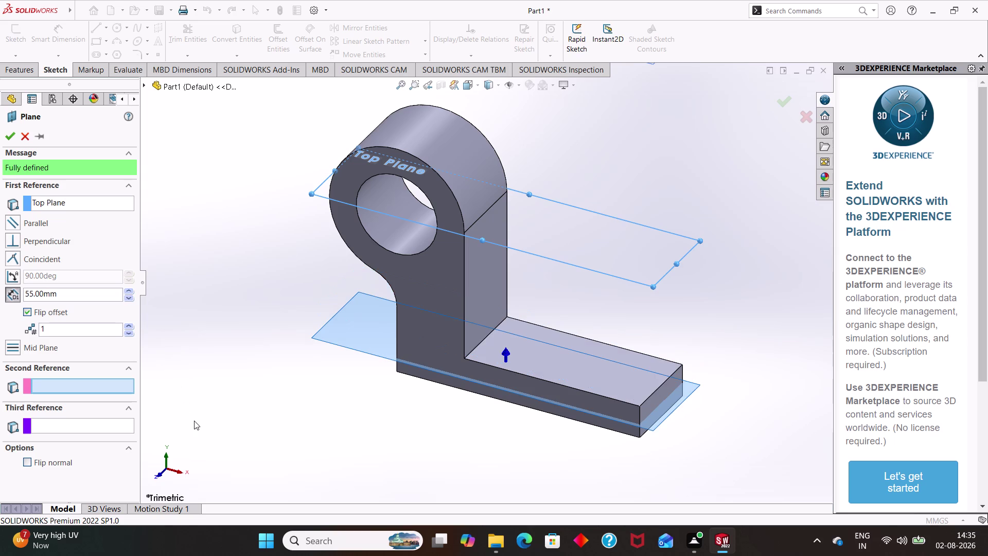
Orbit to a front view and preview two, three, then one plane.
middle_drag(221, 429, 230, 377)
scroll(up, 3)
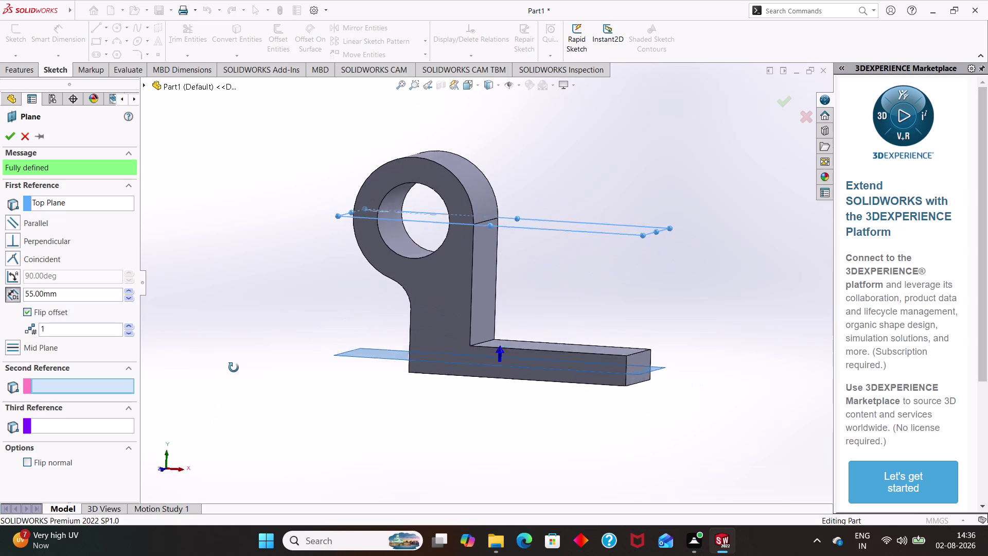
middle_drag(230, 378, 253, 376)
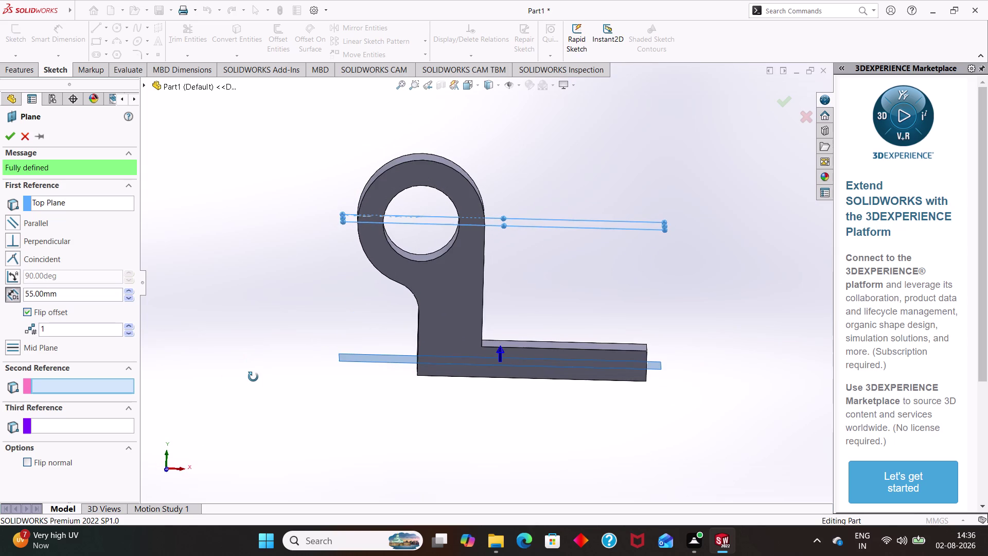
middle_drag(253, 376, 249, 366)
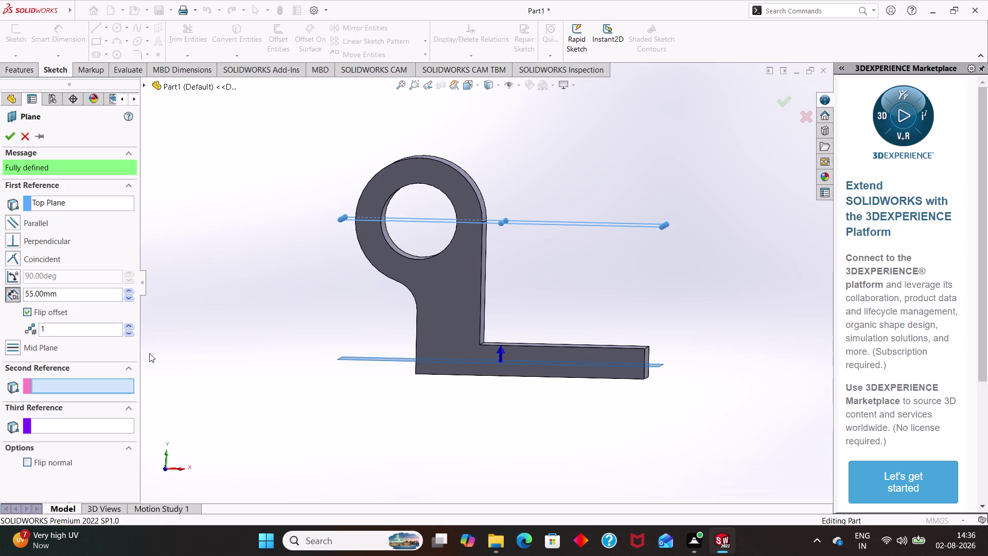
click(132, 335)
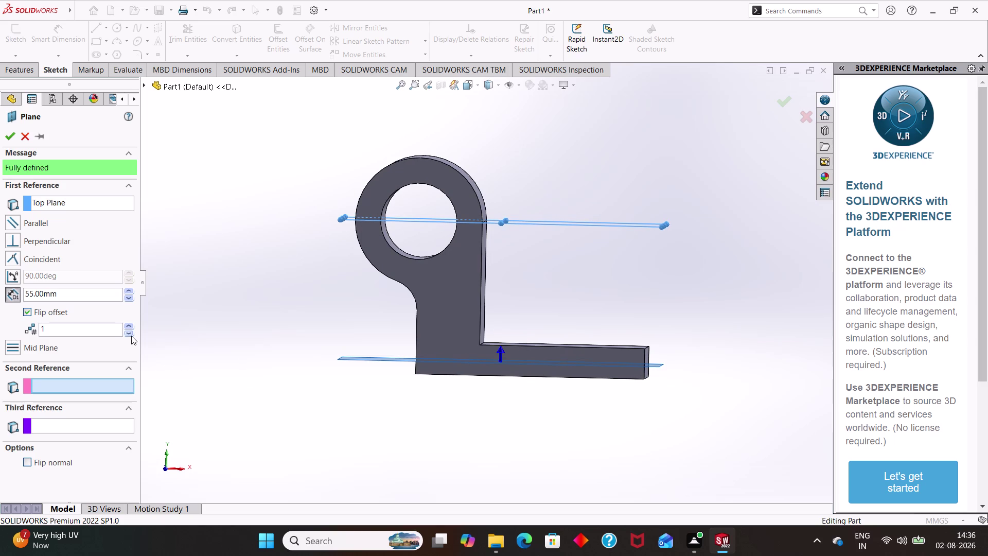
click(129, 325)
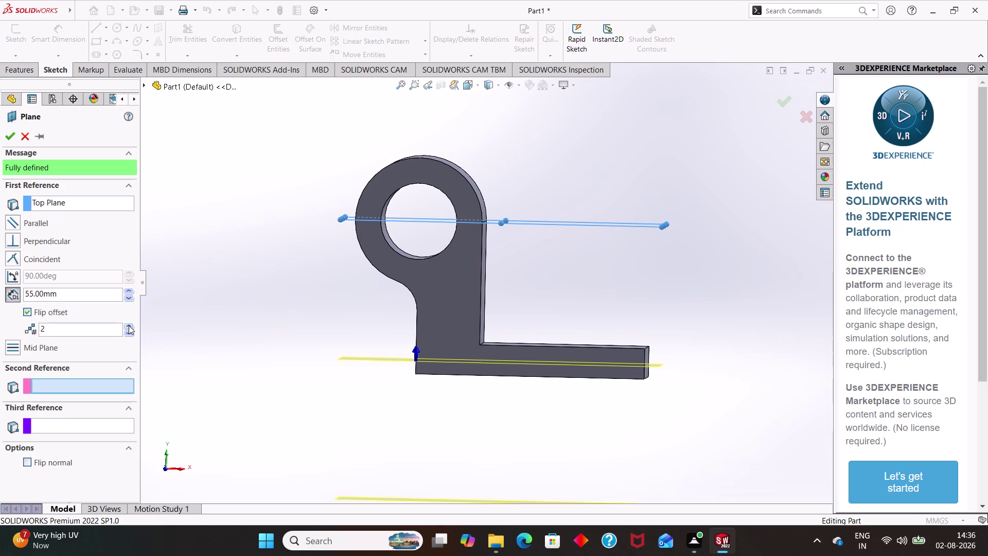
click(129, 325)
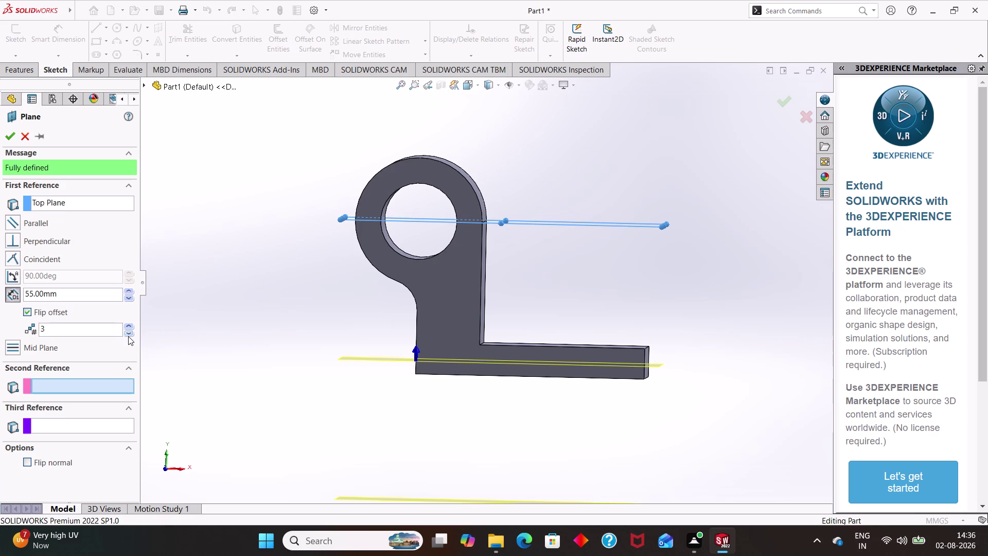
click(127, 332)
click(127, 333)
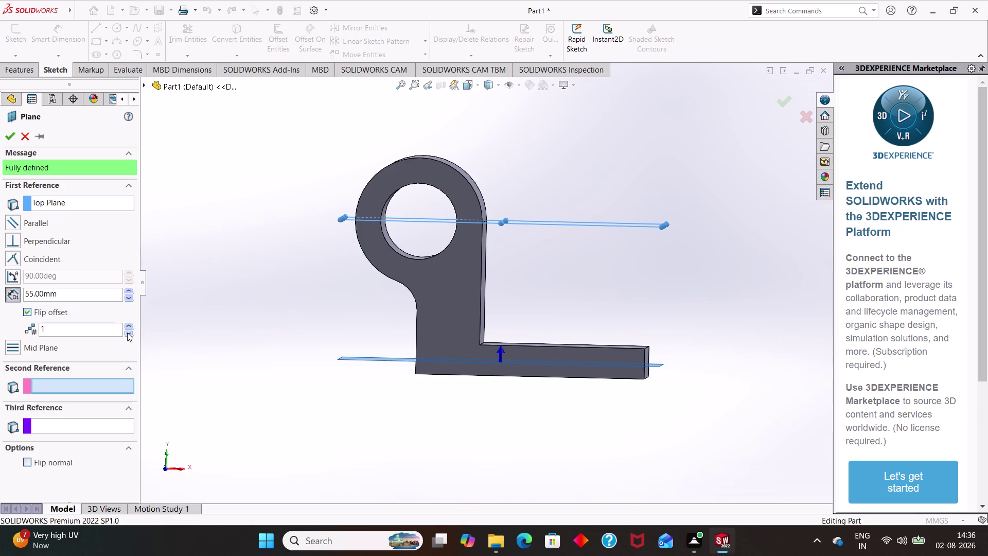
click(127, 332)
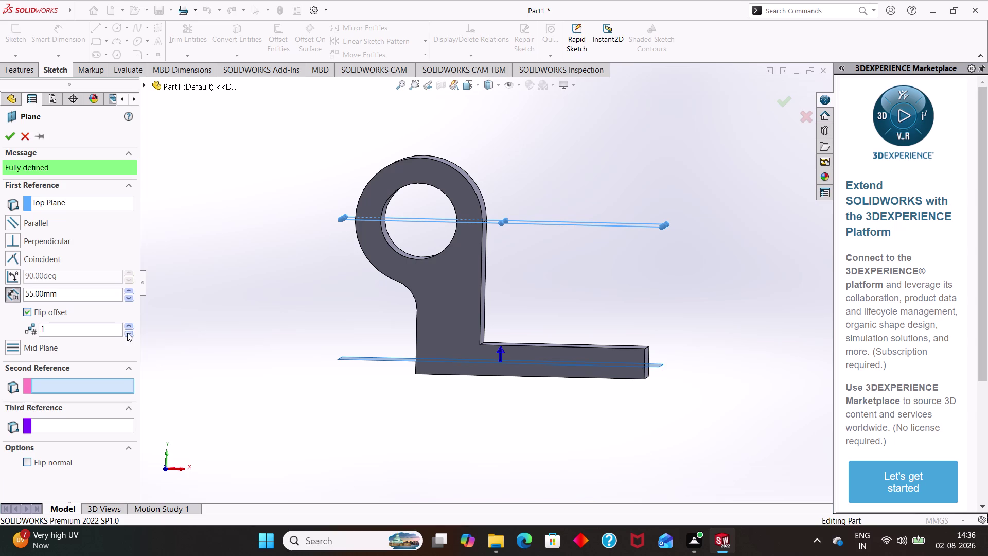
click(128, 323)
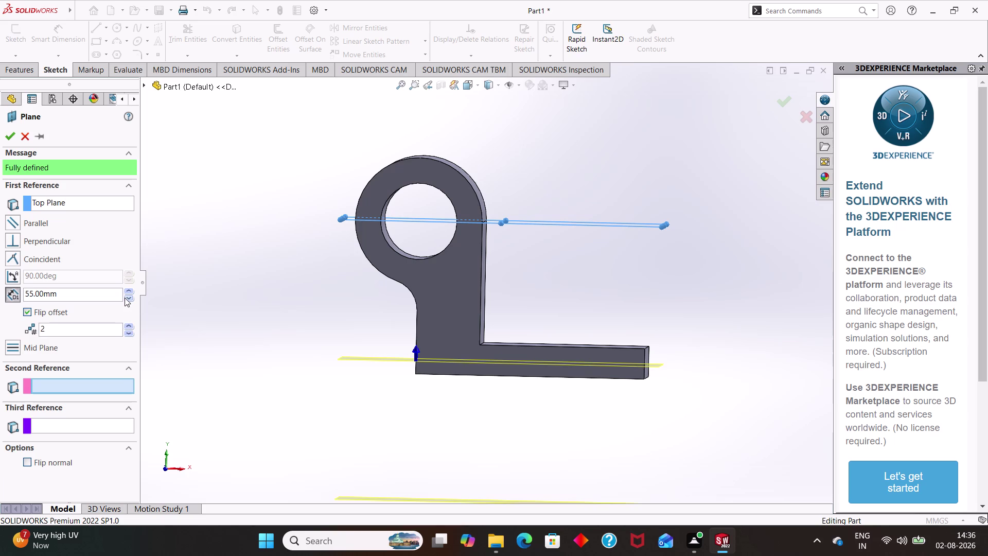
Lower the spacing, then enter an 85 mm offset.
click(128, 299)
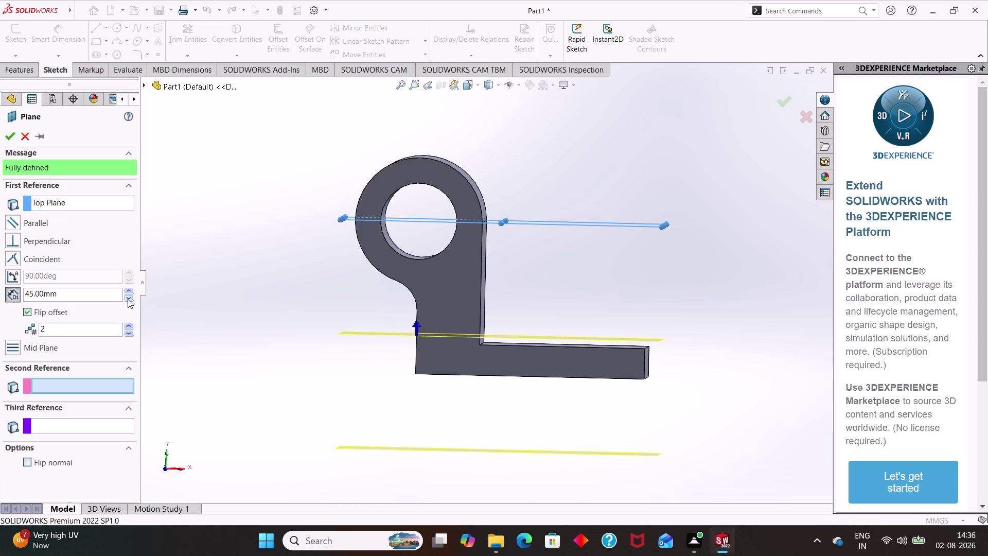
click(74, 294)
key(BackSpace)
key(BackSpace)
key(BackSpace)
key(BackSpace)
key(BackSpace)
text(85)
key(Return)
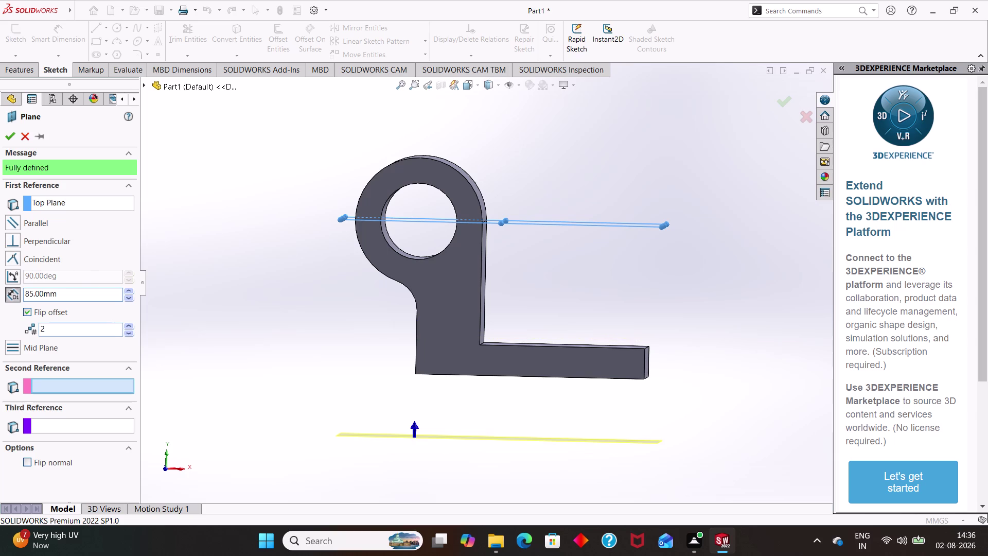
Try three planes, lower the offset to 45 mm, then undo out of the plane setup.
click(128, 326)
click(128, 326)
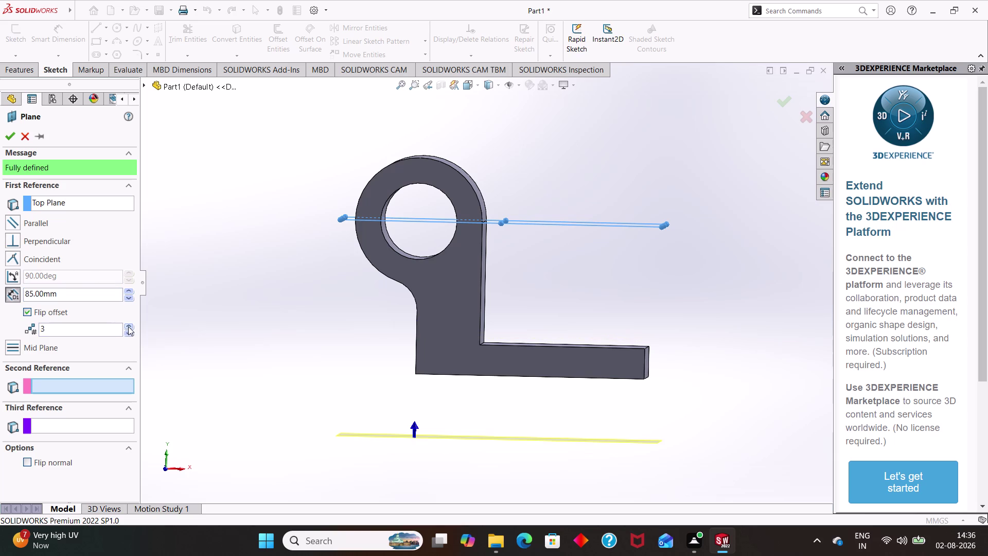
triple_click(128, 332)
drag(129, 332, 128, 300)
double_click(128, 300)
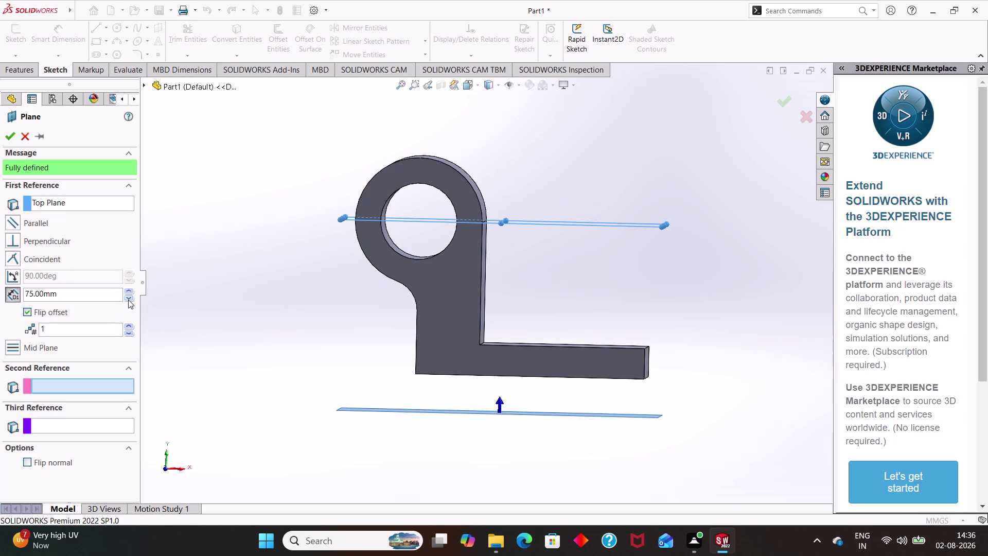
click(128, 300)
click(128, 299)
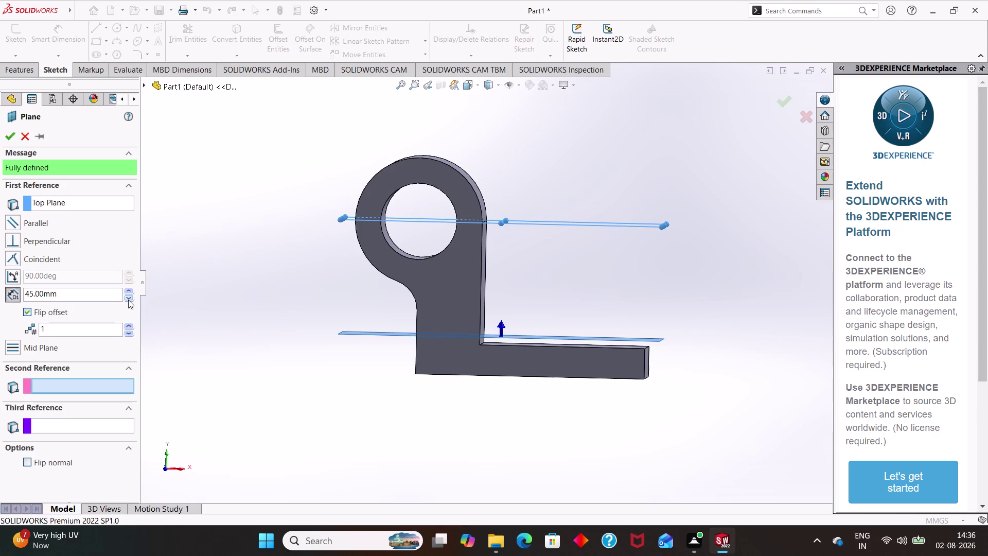
key(ctrl+z)
key(ctrl+z)
Cancel the new plane, leaving Plane1 the only added plane, and reselect Top Plane on the part.
click(24, 131)
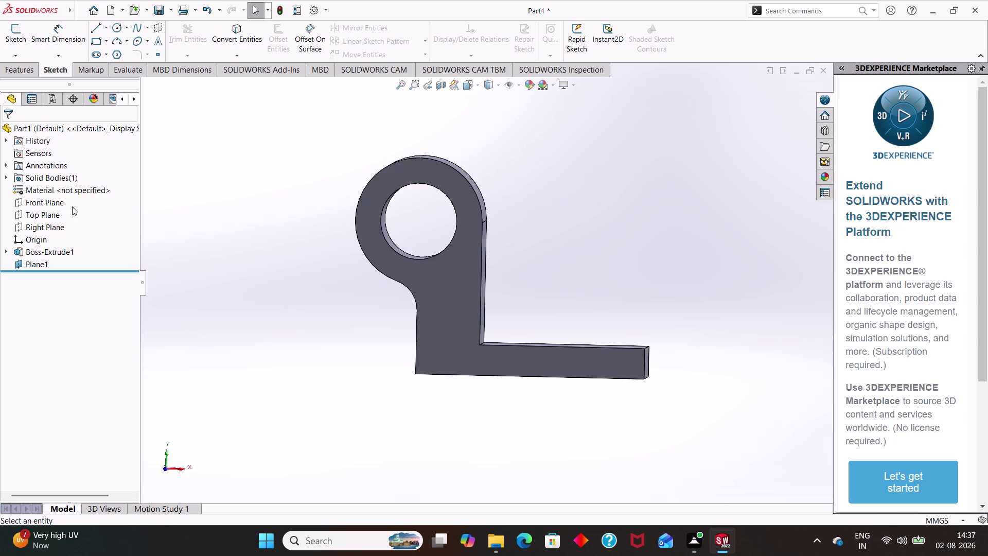
click(56, 214)
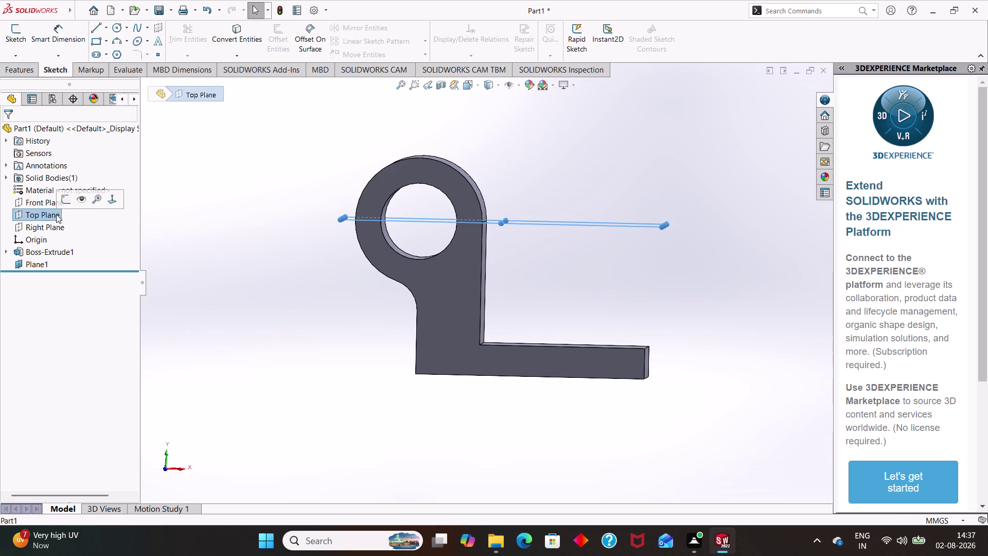